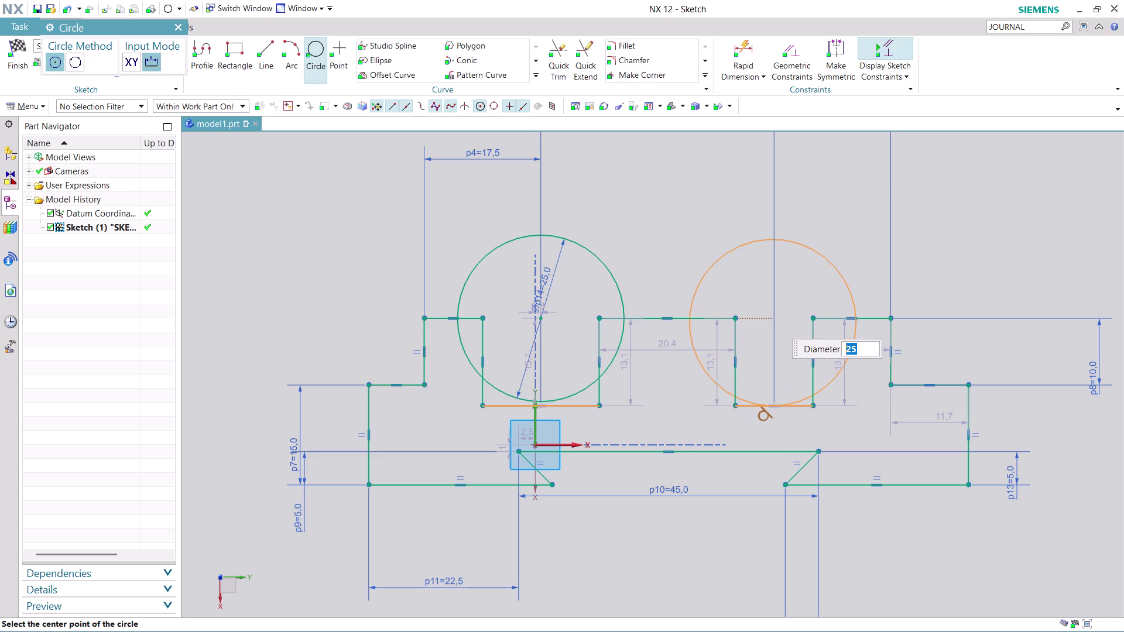
Draw a 15 mm diameter circle (7.5*2) centred on the 25 mm circle.
key(Escape)
key(Escape)
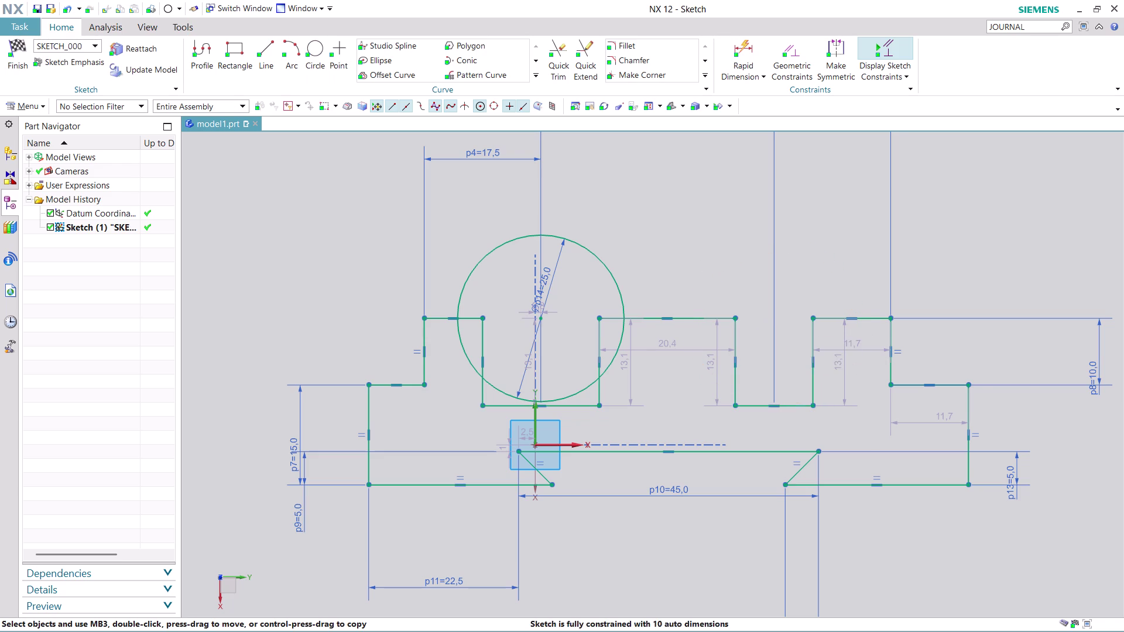
scroll(down, 3)
scroll(up, 3)
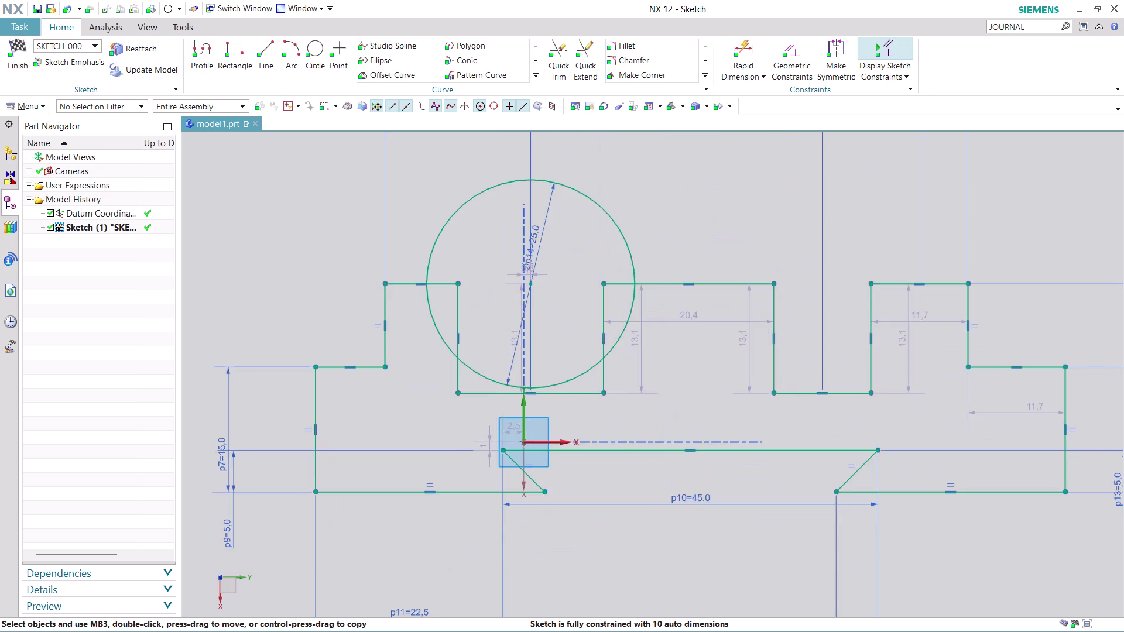
scroll(down, 3)
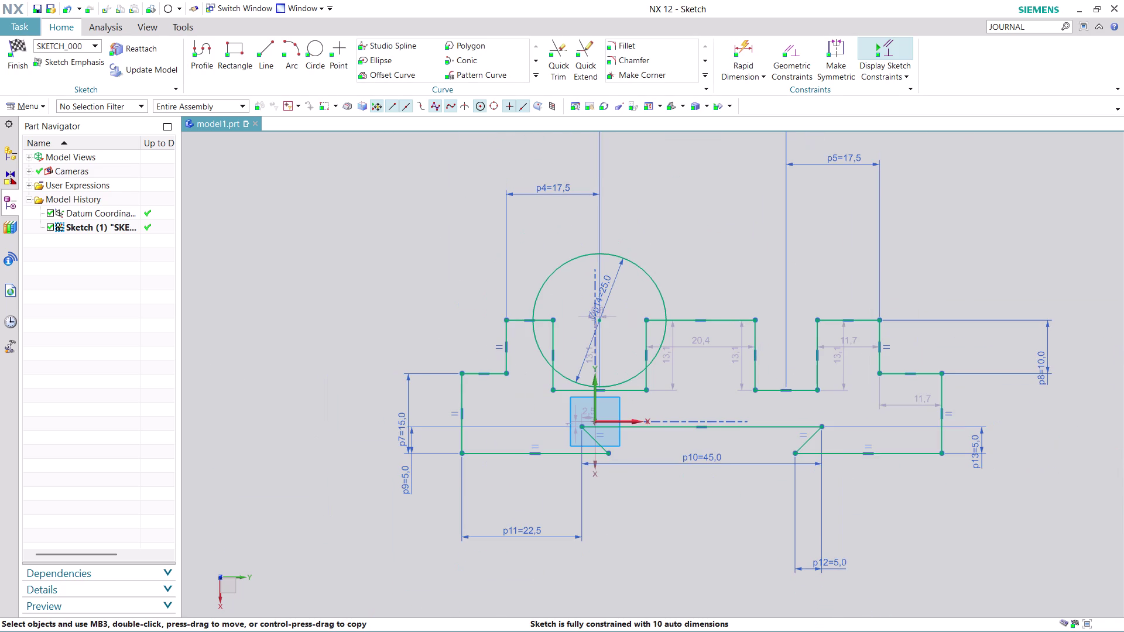
scroll(up, 3)
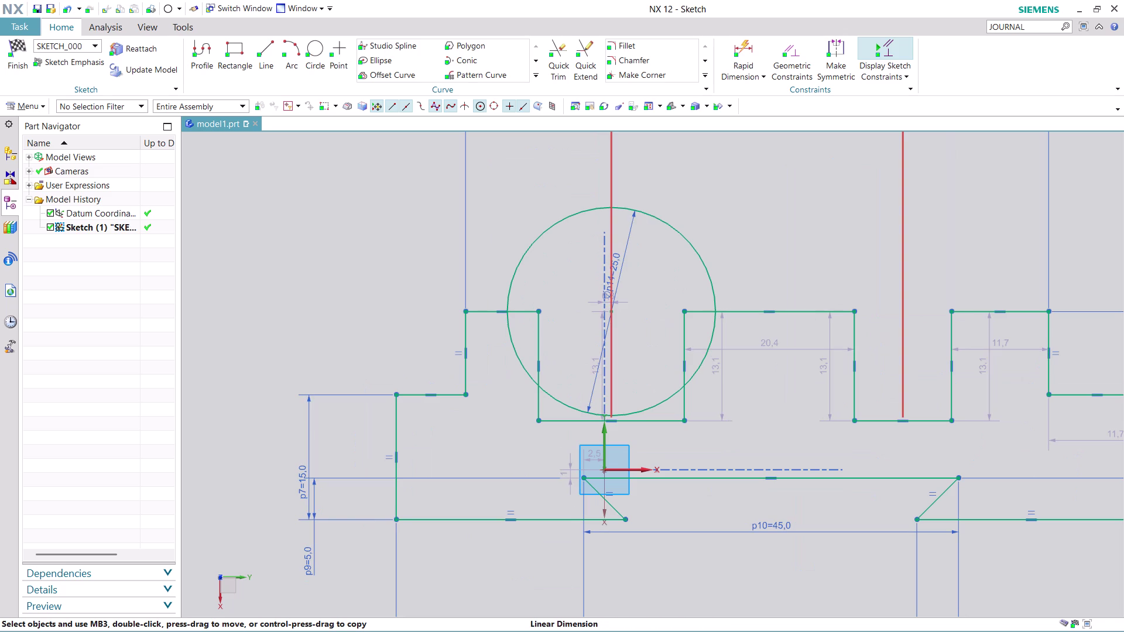
click(318, 46)
click(609, 310)
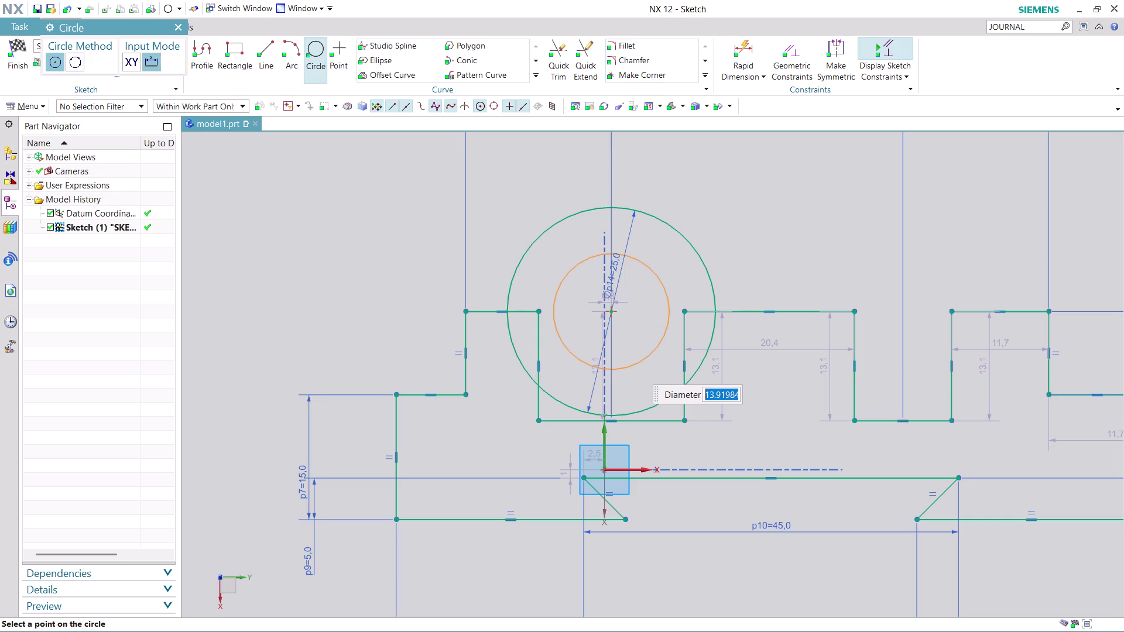
text(7.5*)
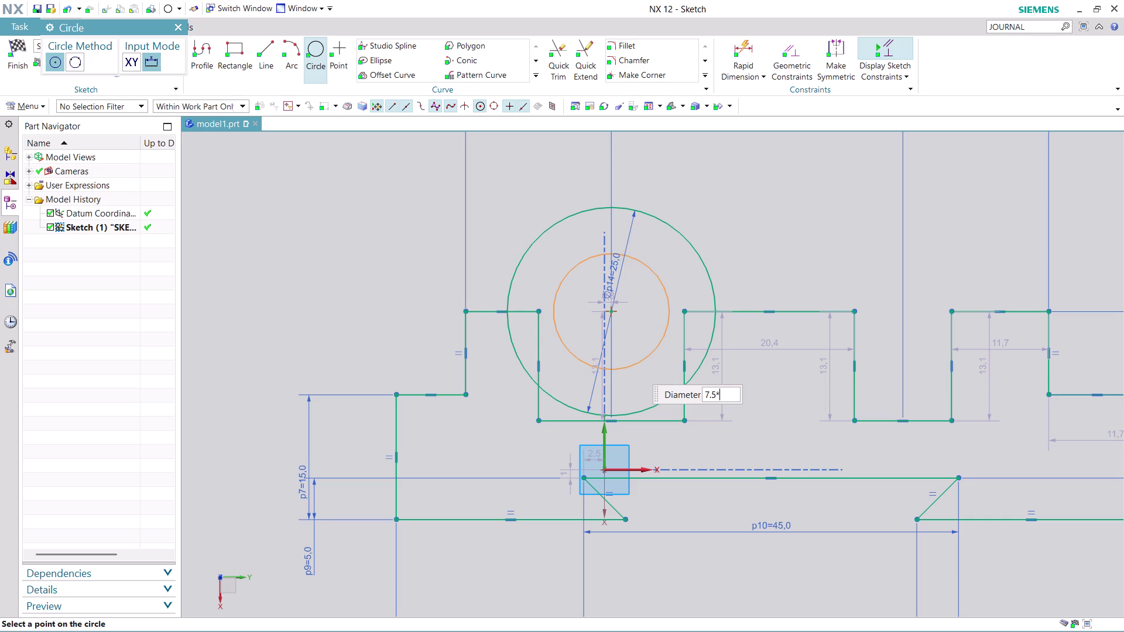
text(2)
key(Return)
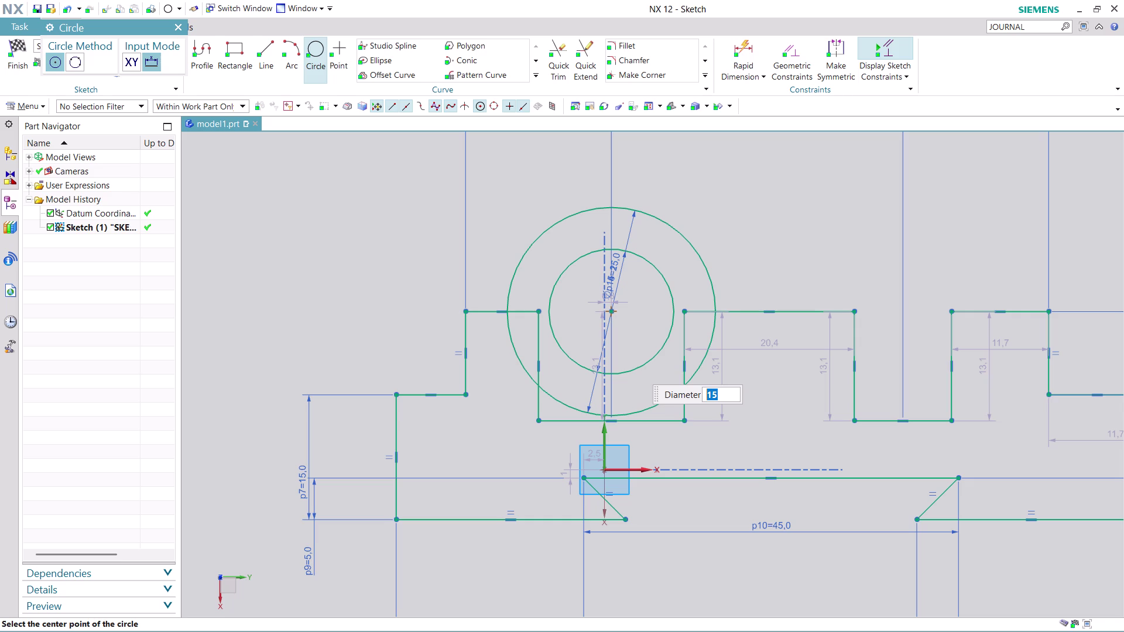
Exit the Circle command, leaving the concentric inner circle in place.
scroll(down, 3)
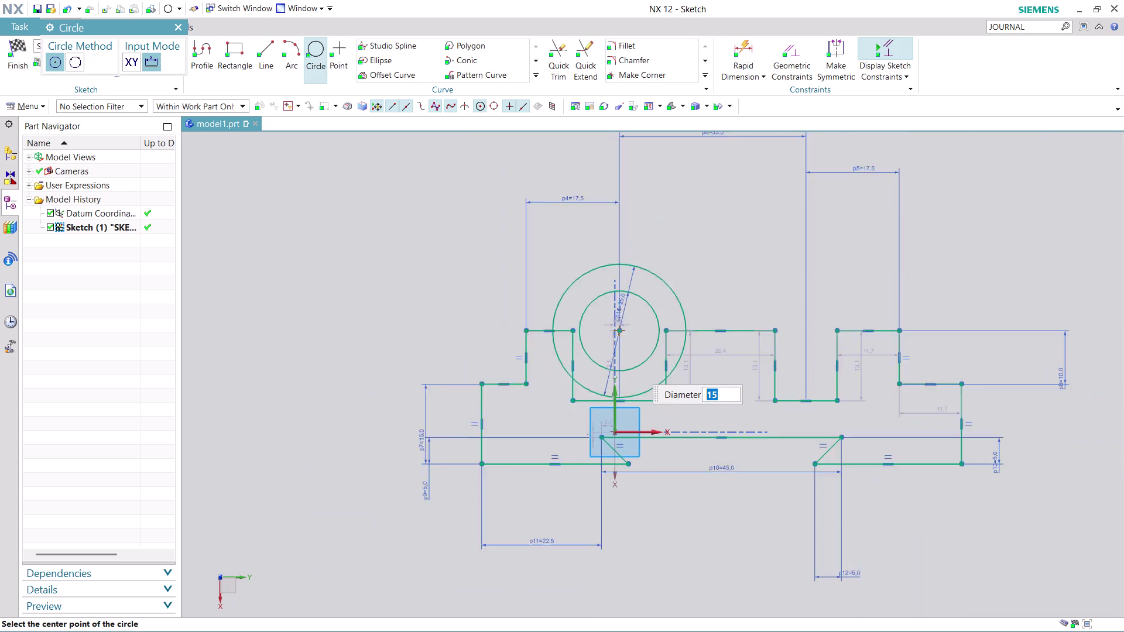
scroll(down, 3)
scroll(up, 3)
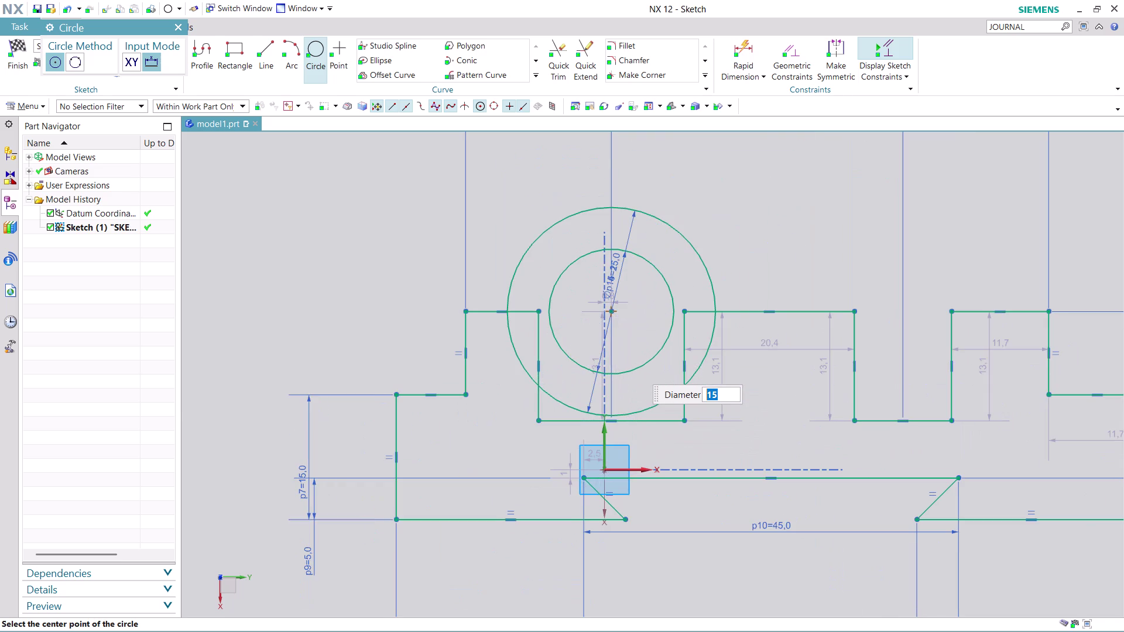
scroll(up, 3)
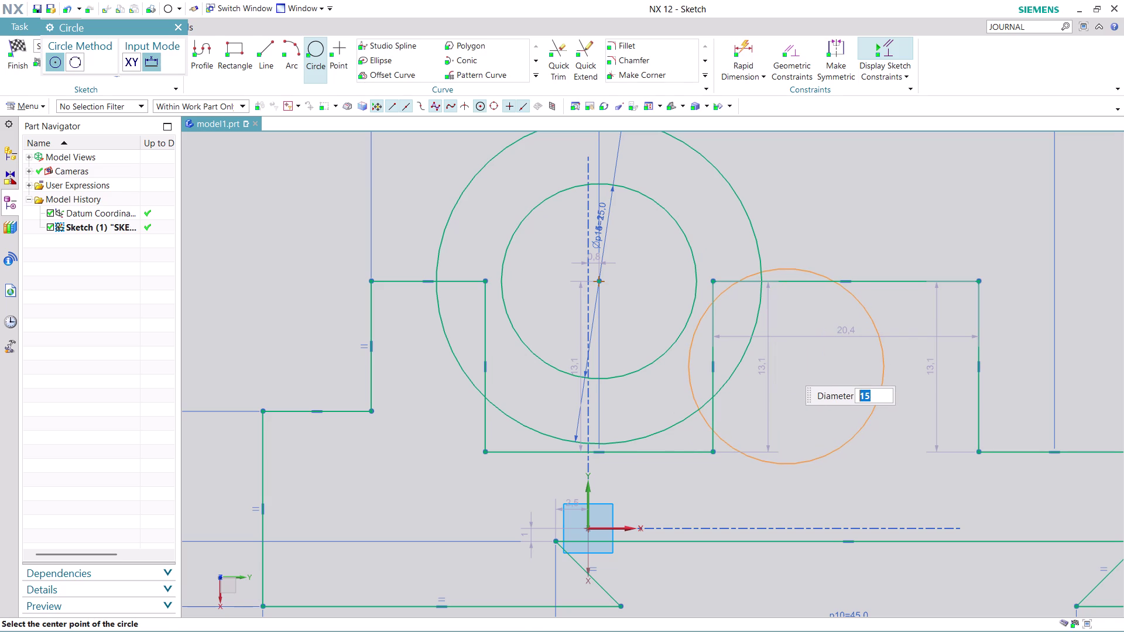
key(Escape)
key(Escape)
scroll(down, 3)
scroll(up, 3)
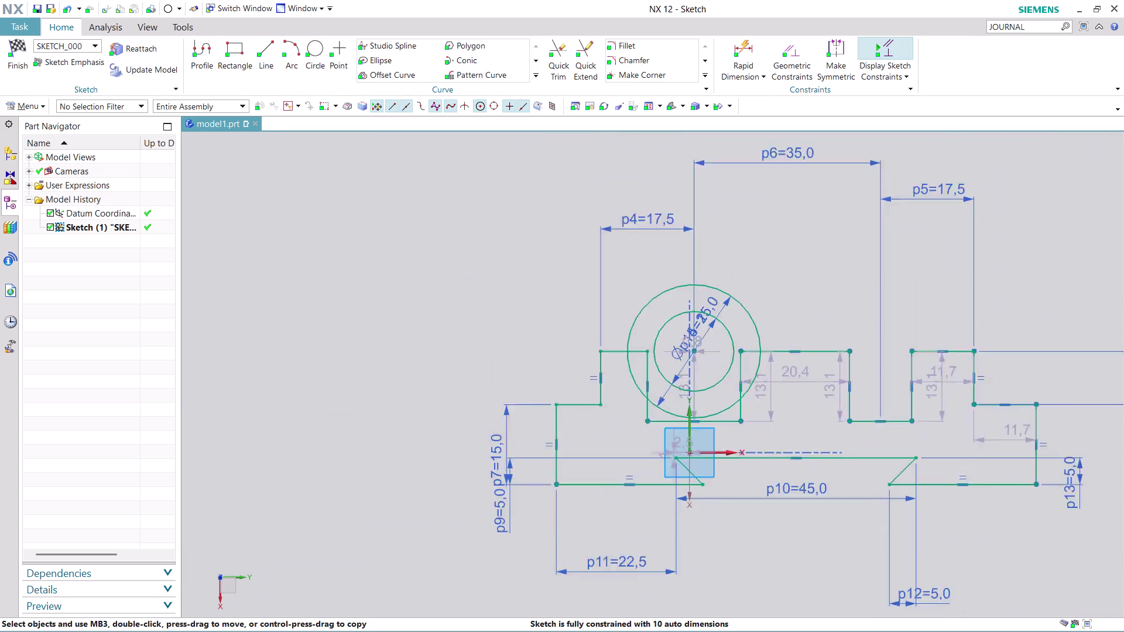
scroll(up, 3)
scroll(up, 3)
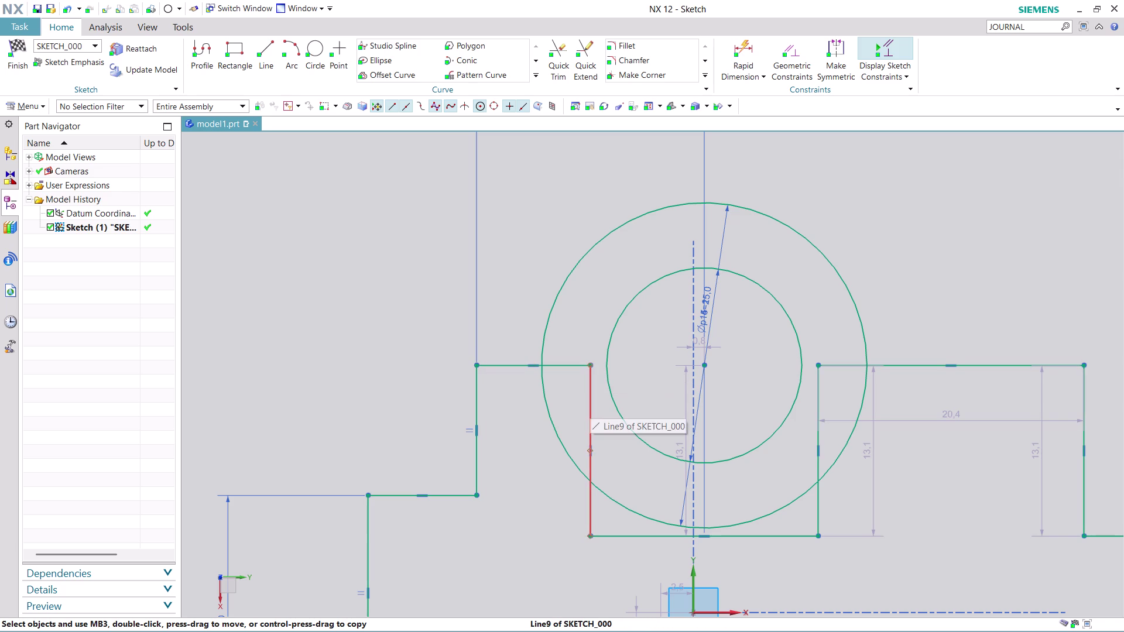
drag(590, 403, 615, 410)
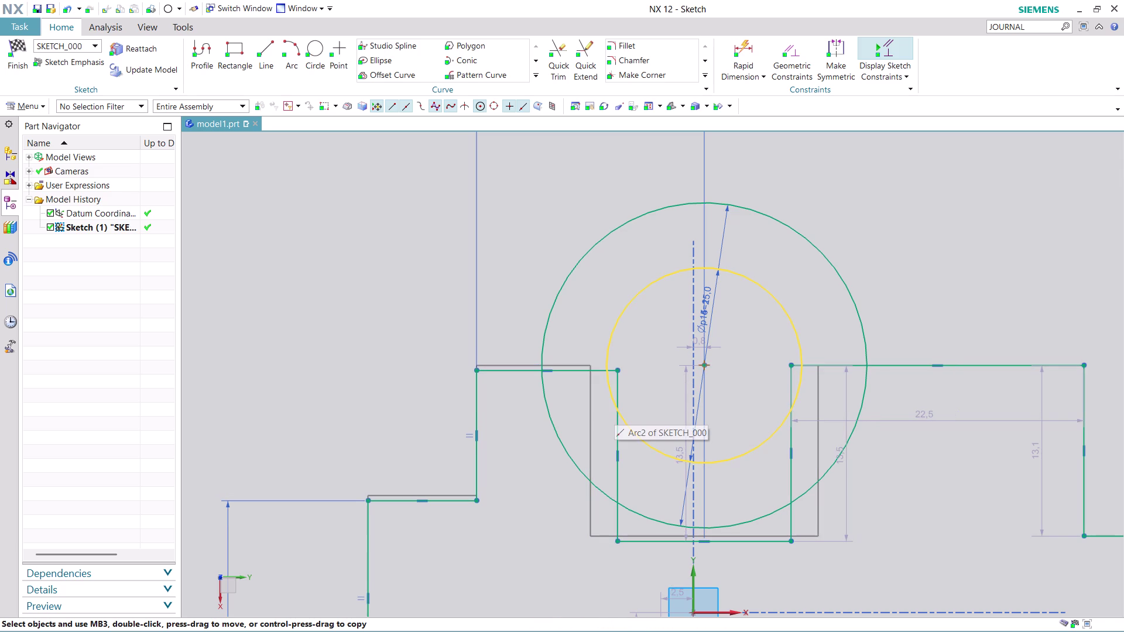
drag(615, 410, 621, 403)
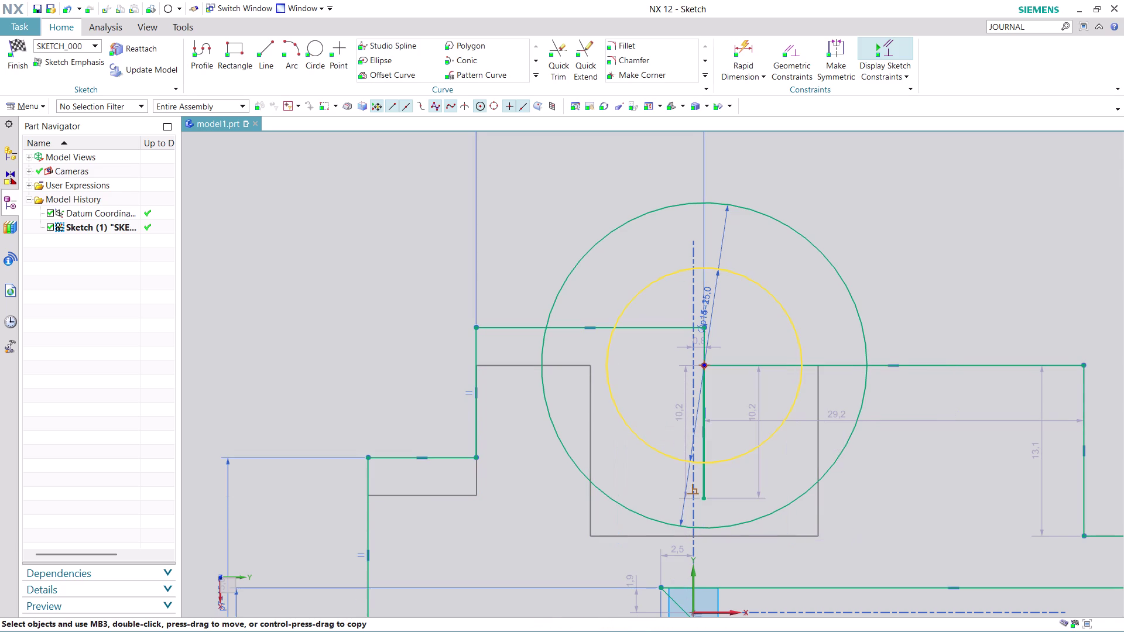
drag(622, 403, 627, 420)
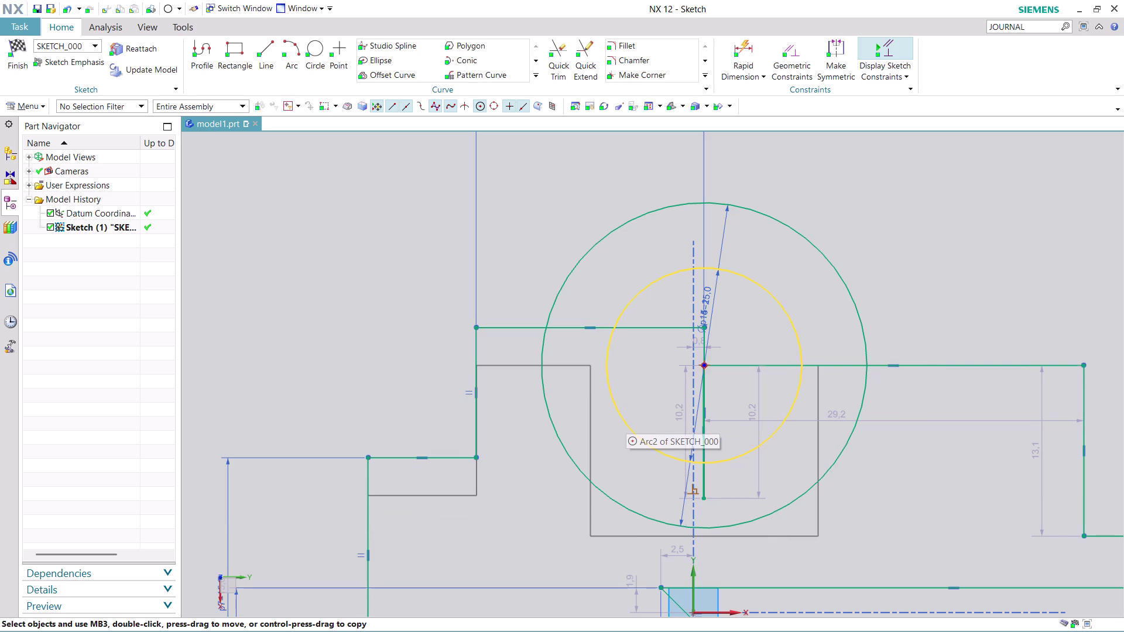
drag(626, 420, 626, 430)
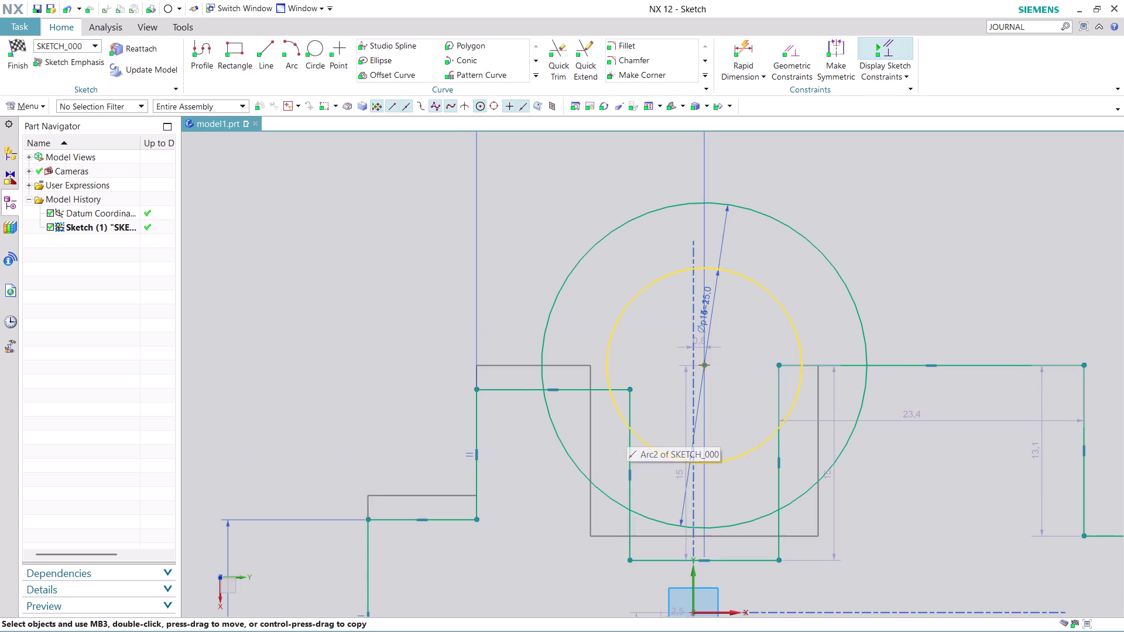
drag(626, 430, 627, 431)
scroll(down, 3)
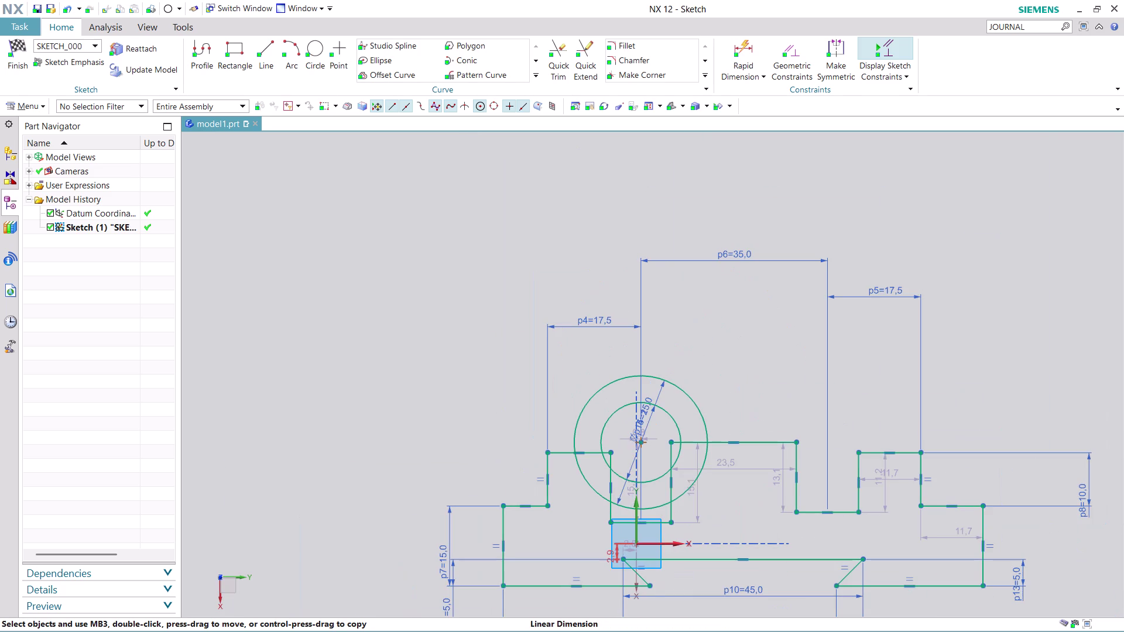
key(ctrl+z)
scroll(down, 3)
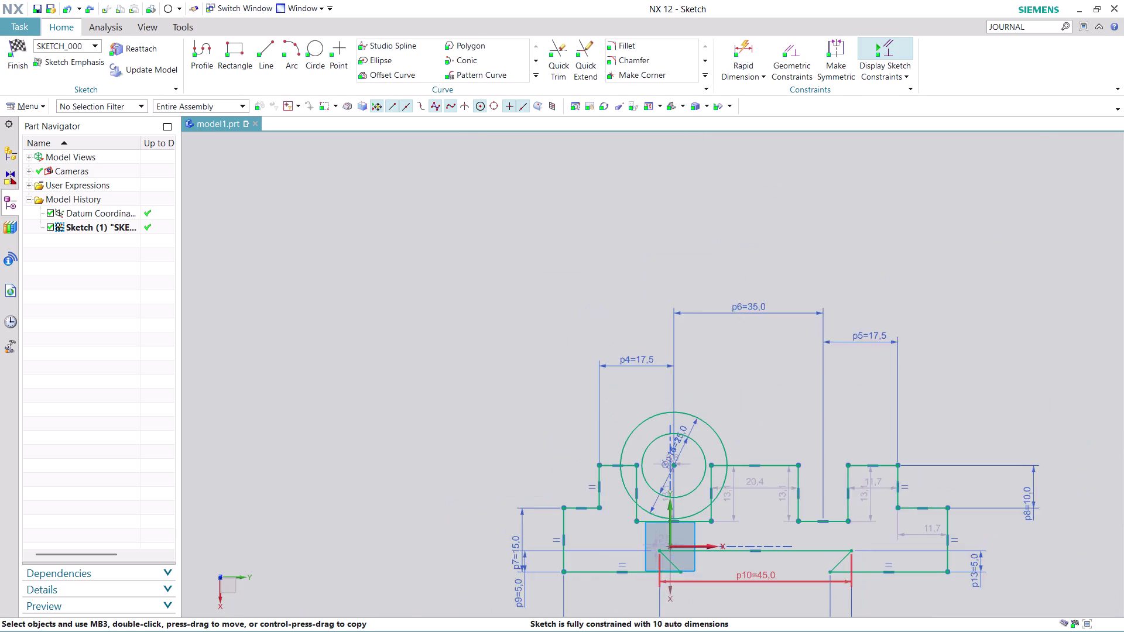
scroll(up, 3)
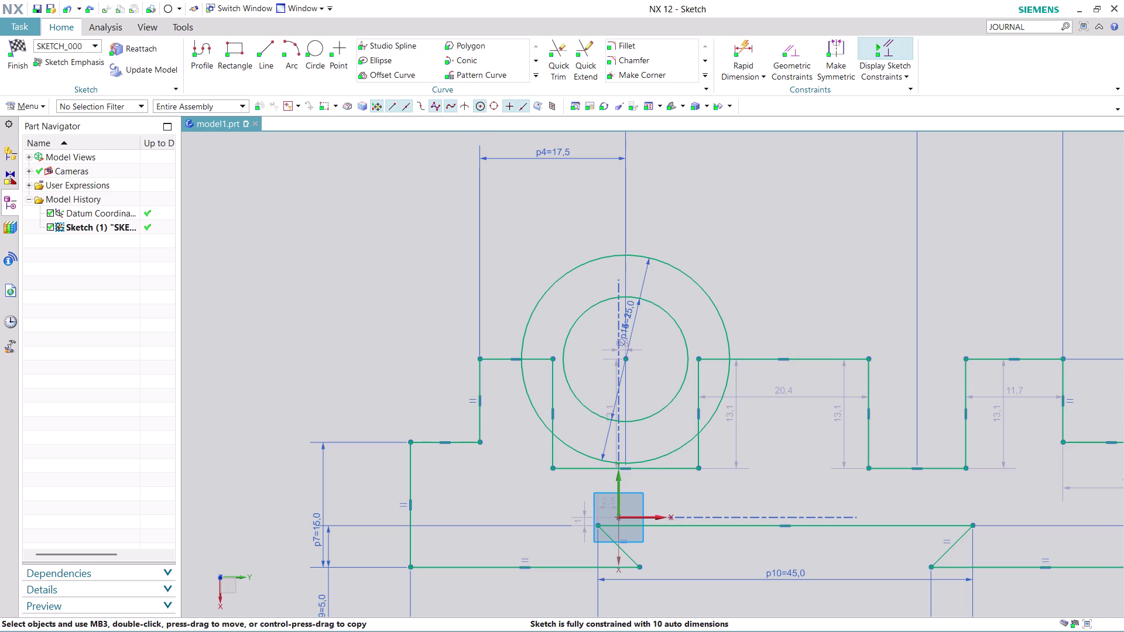
scroll(up, 3)
scroll(down, 3)
scroll(up, 3)
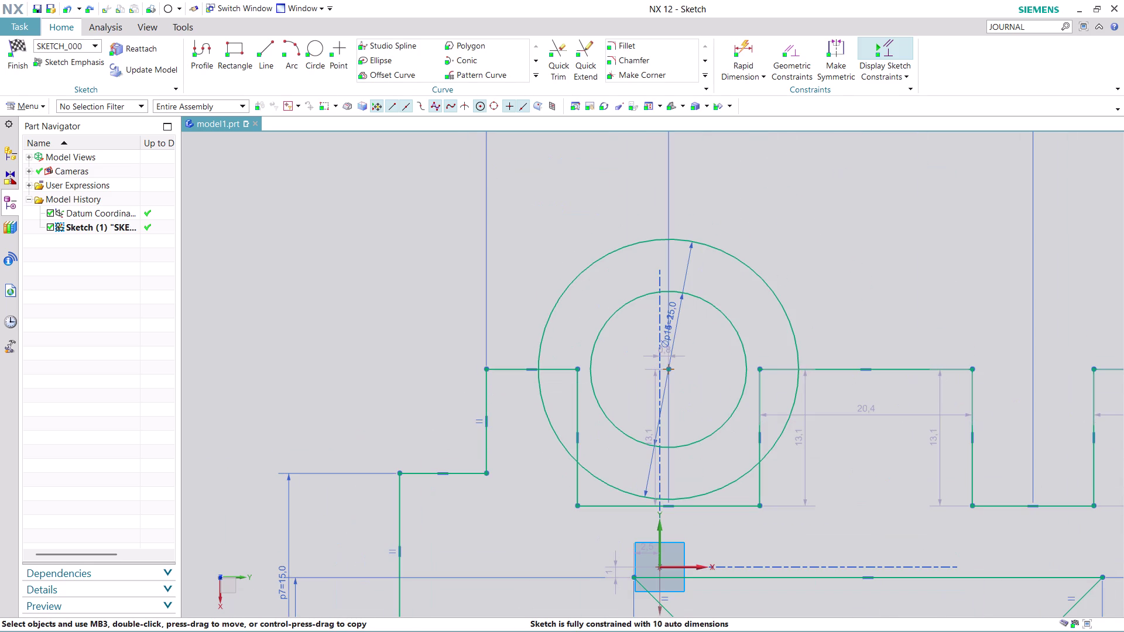
click(567, 44)
click(597, 257)
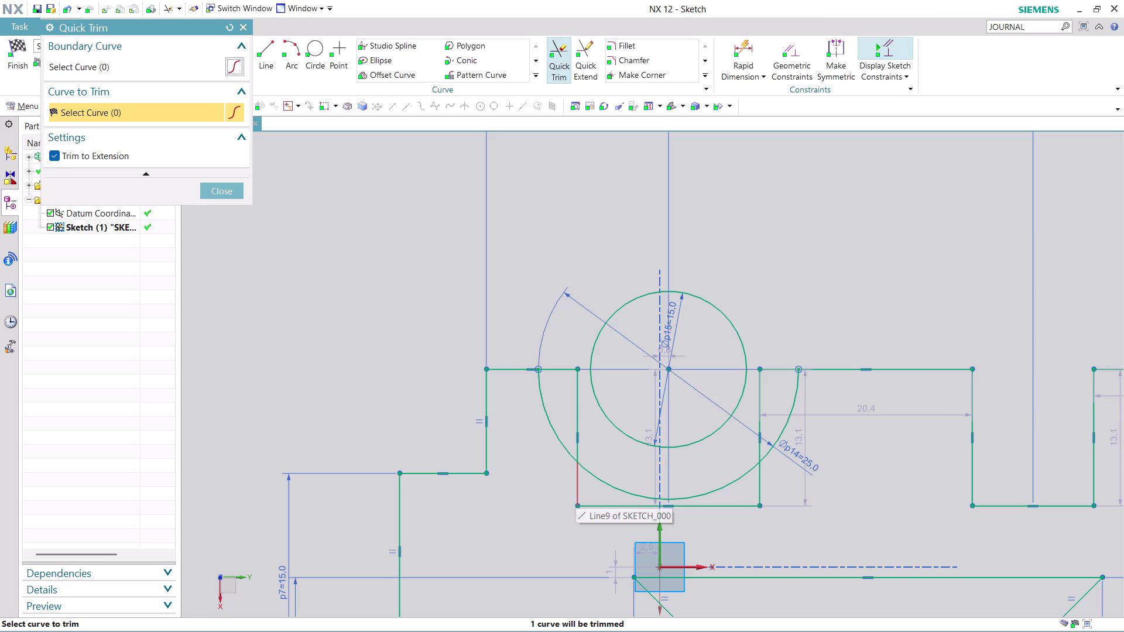
Quick Trim away the notch's left side, bottom and right side lines inside the 25 mm circle.
click(576, 423)
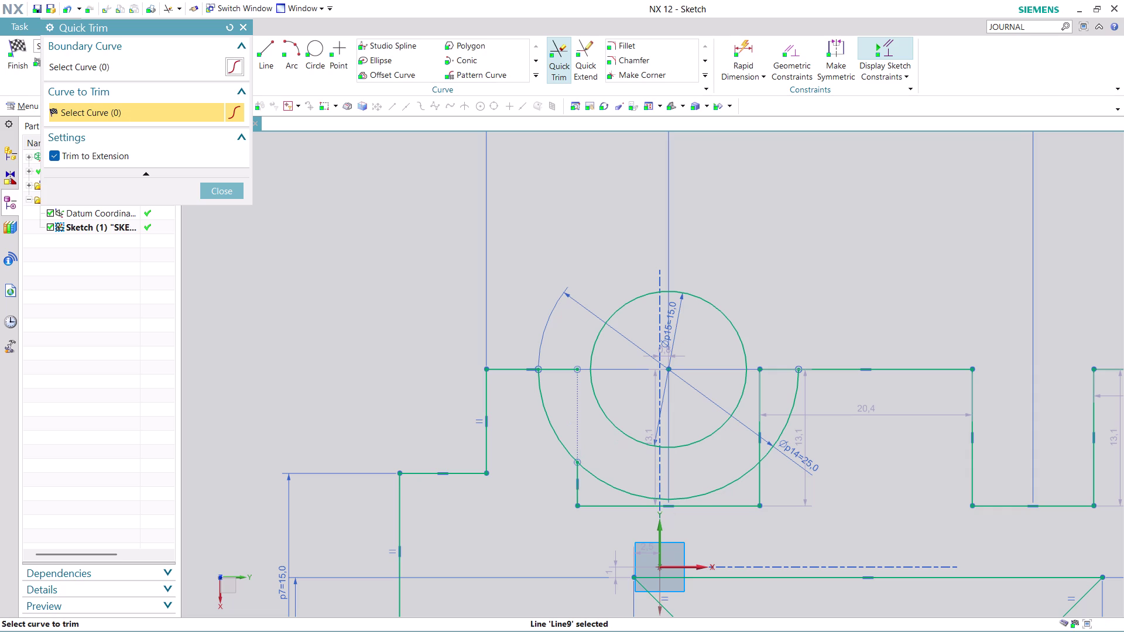
click(574, 496)
click(597, 509)
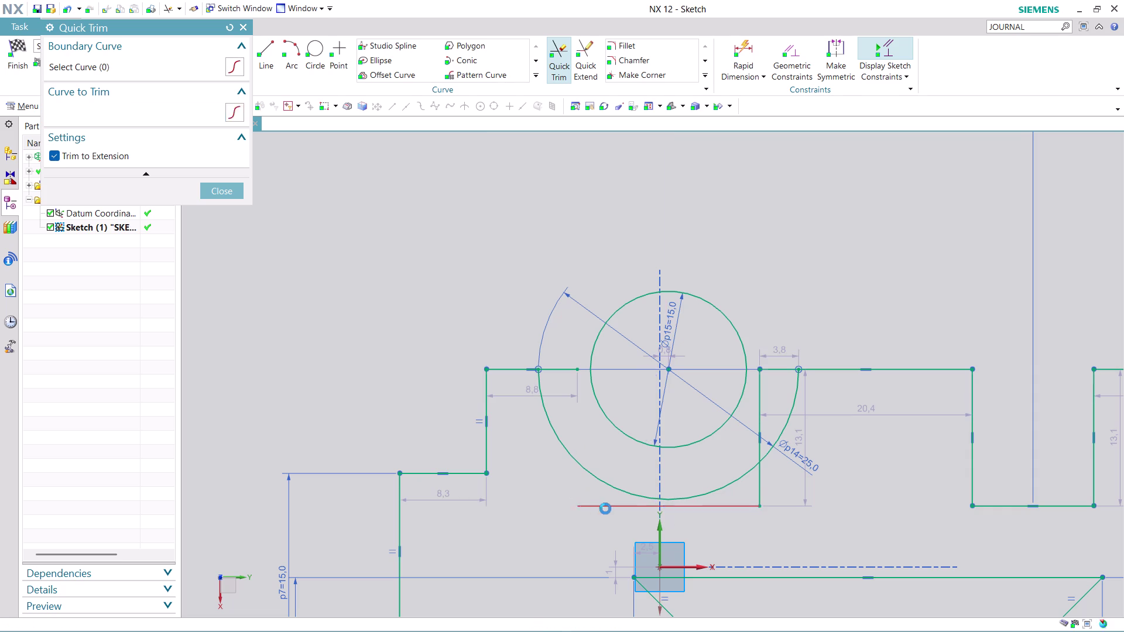
click(756, 501)
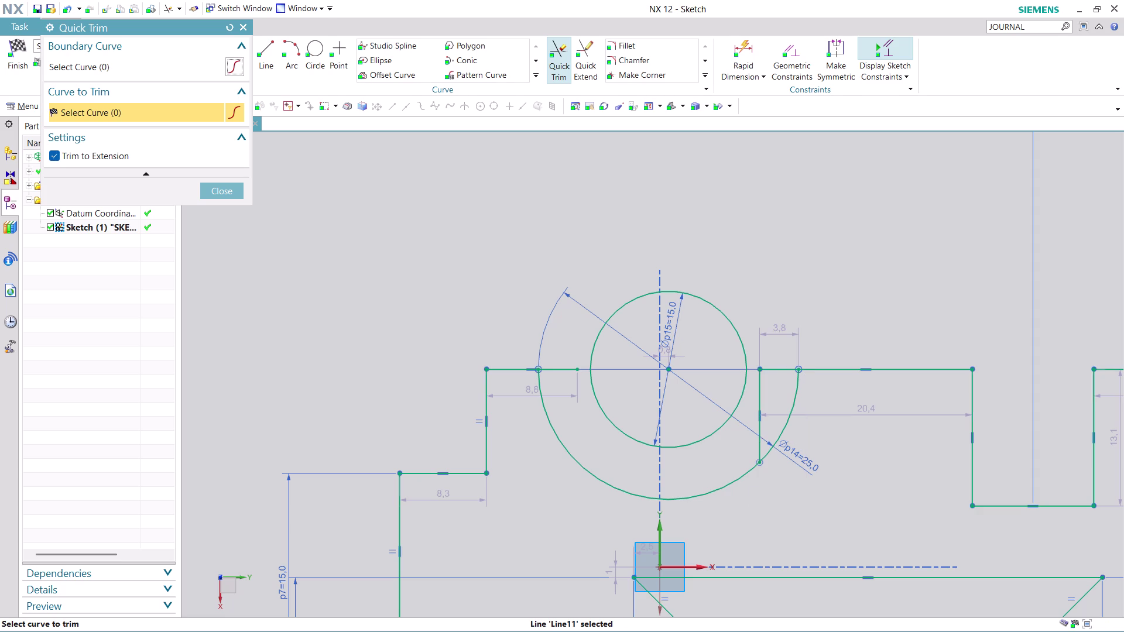
click(760, 426)
scroll(down, 3)
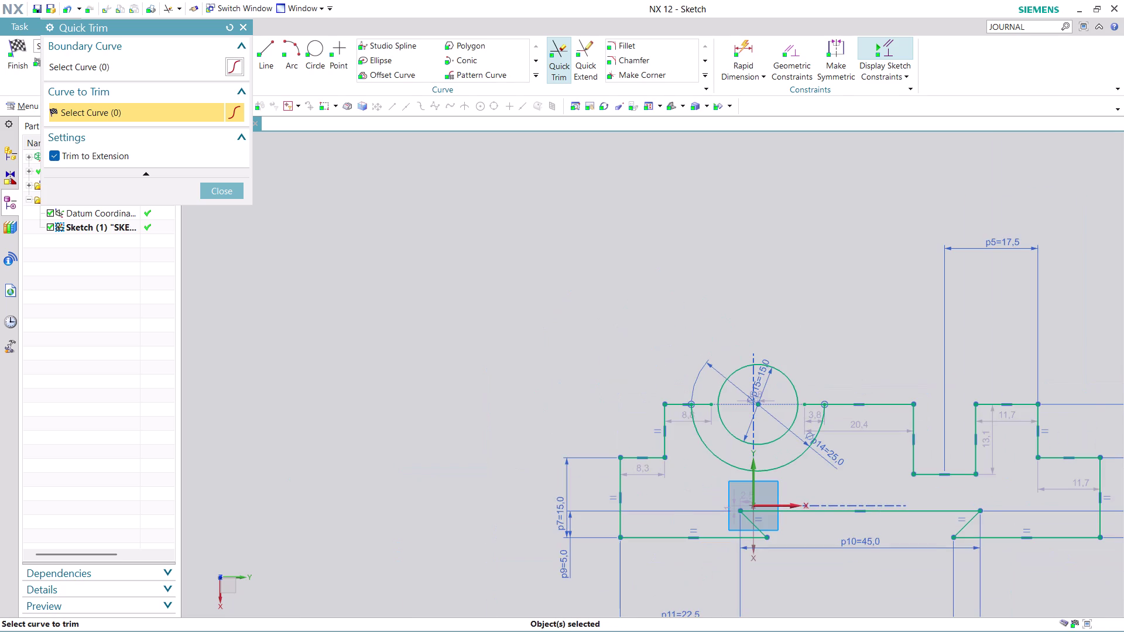
scroll(up, 3)
scroll(up, 3)
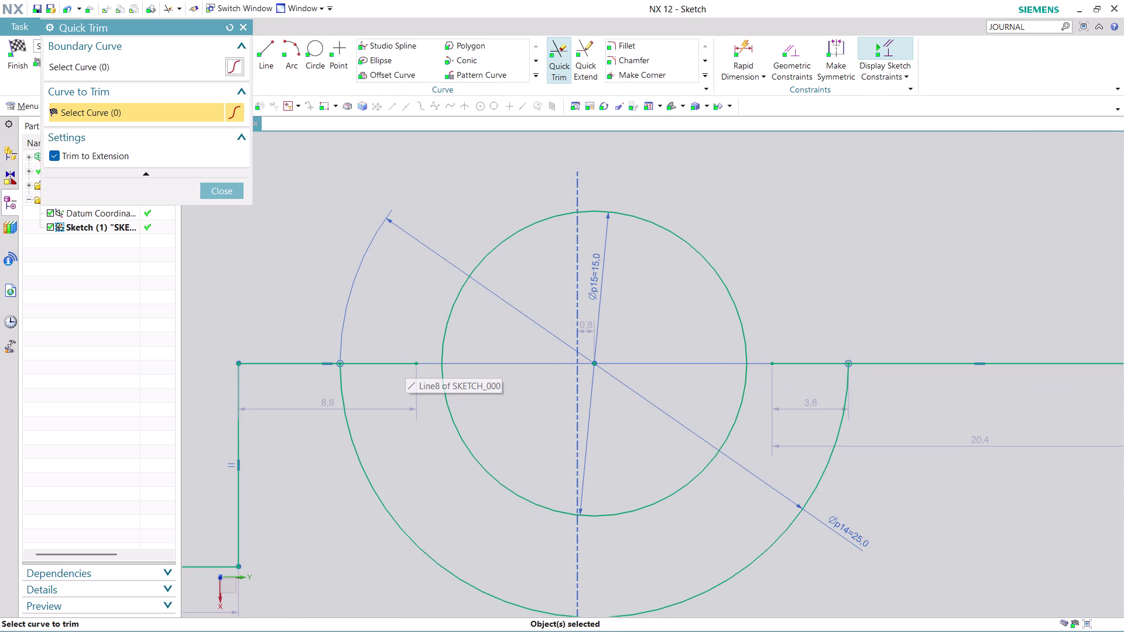
click(218, 195)
Extend the left and right top lines to the inner circle.
click(588, 49)
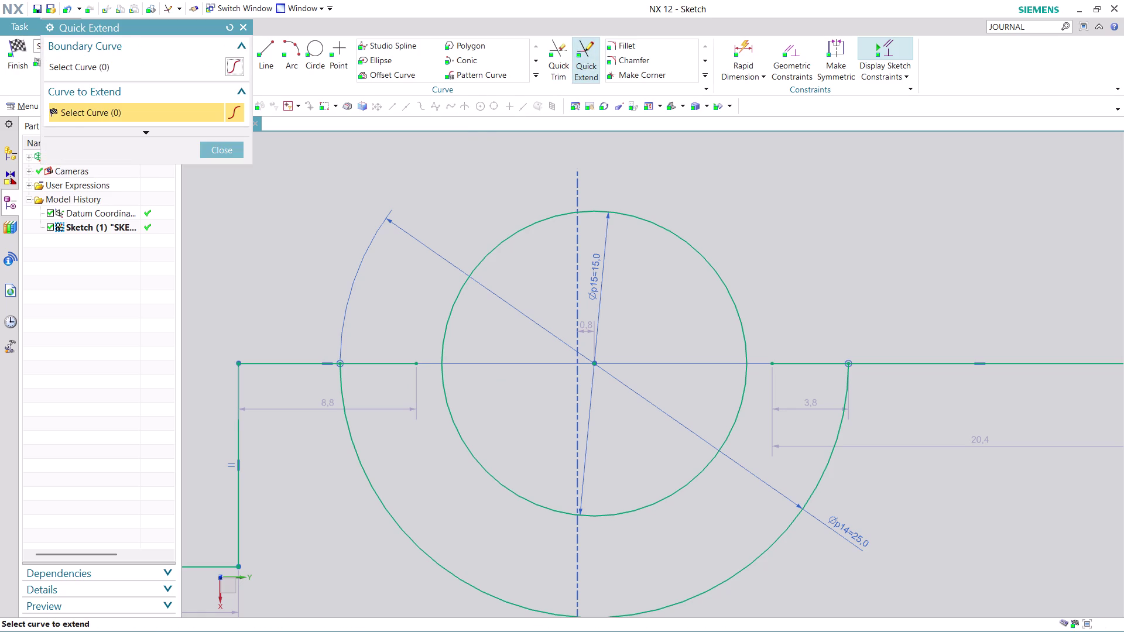
click(392, 367)
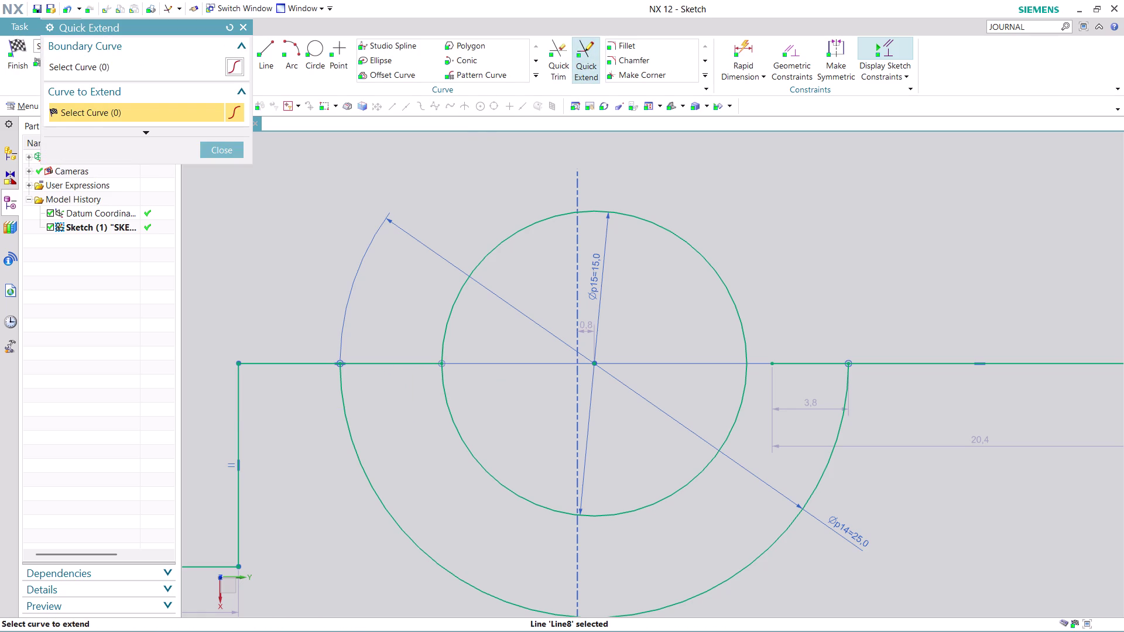
click(830, 365)
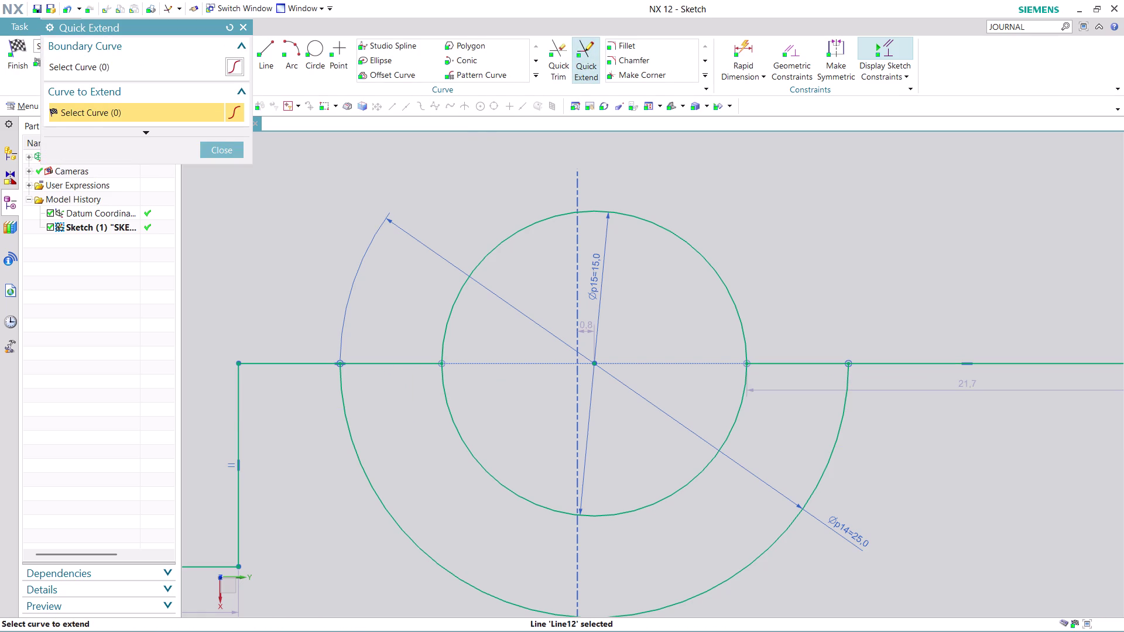
Trim off the upper half of the 15 mm inner circle, then exit trimming.
click(236, 156)
click(563, 61)
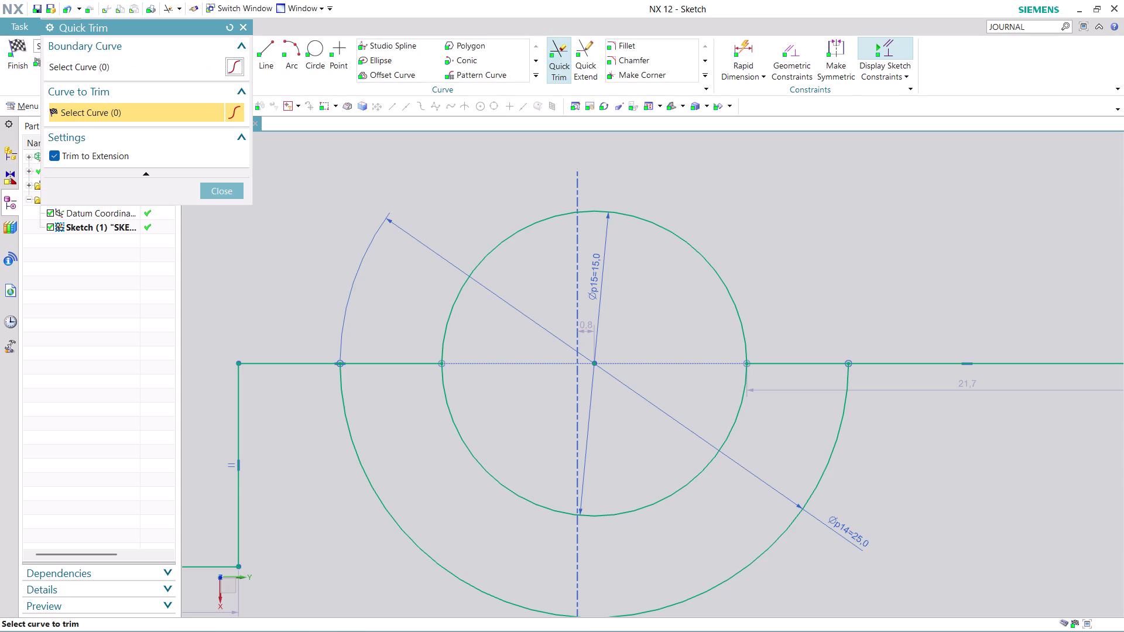
click(566, 214)
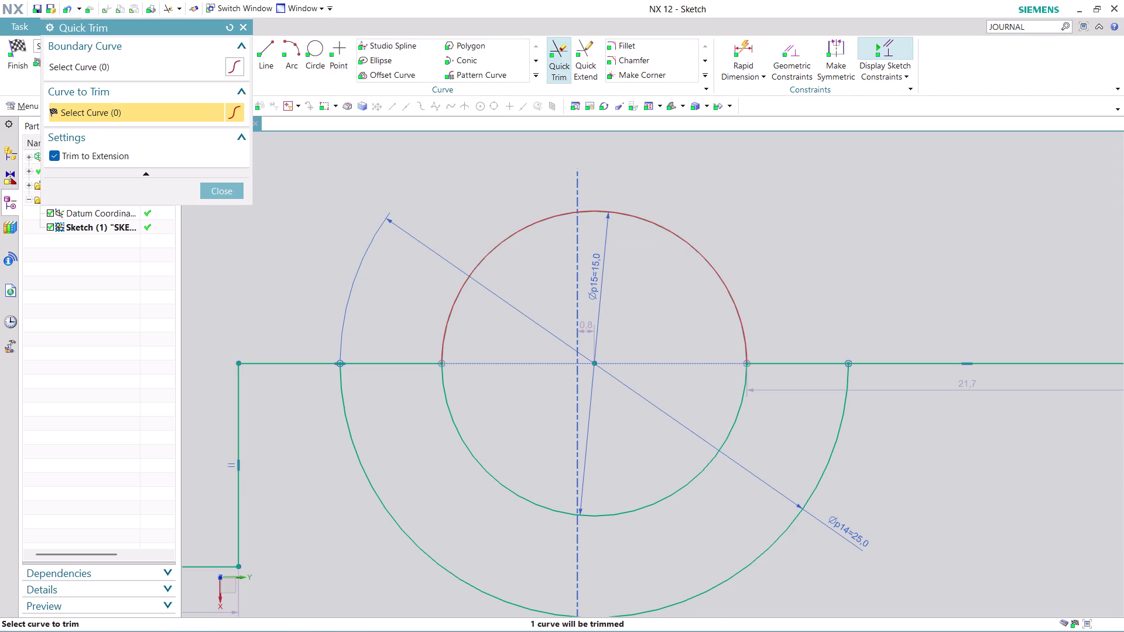
scroll(down, 3)
scroll(up, 3)
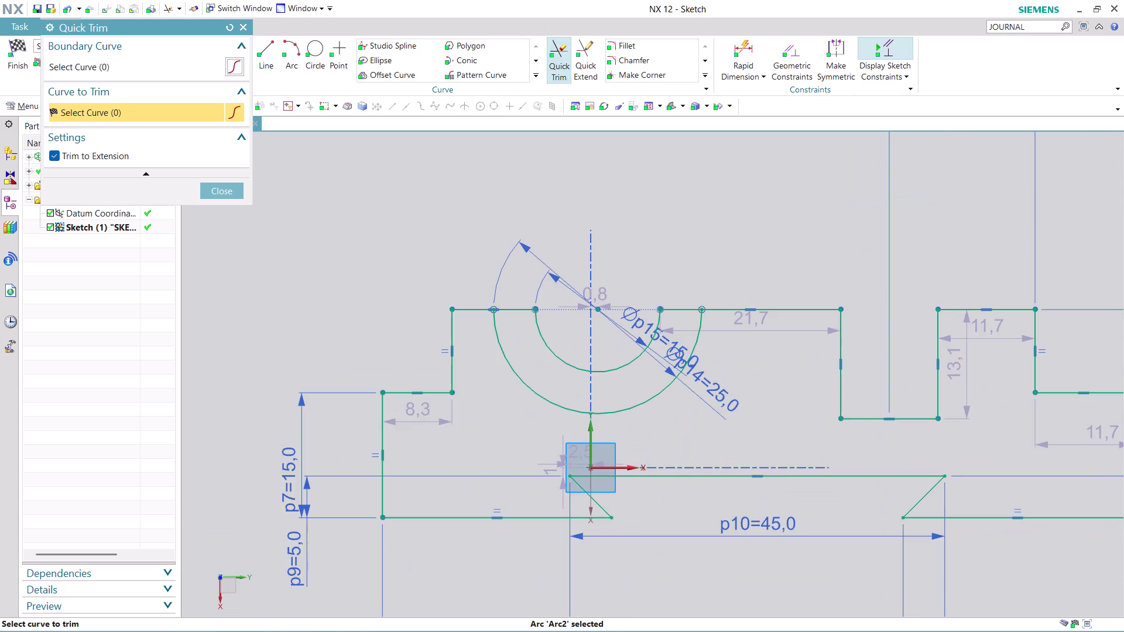
scroll(up, 3)
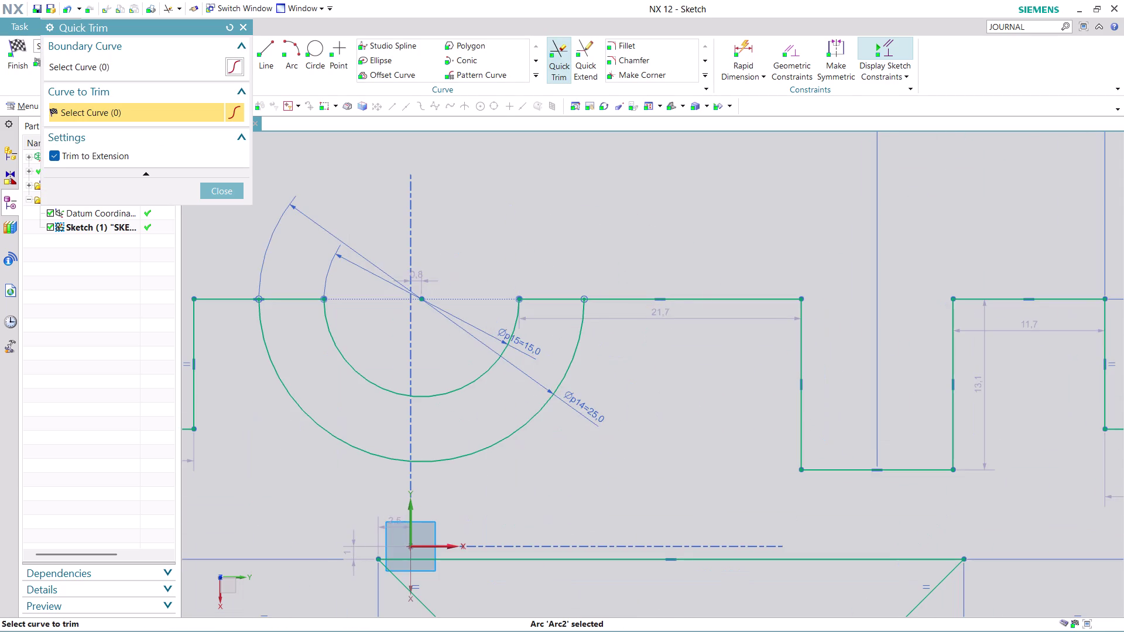
scroll(down, 3)
scroll(up, 3)
scroll(up, 3)
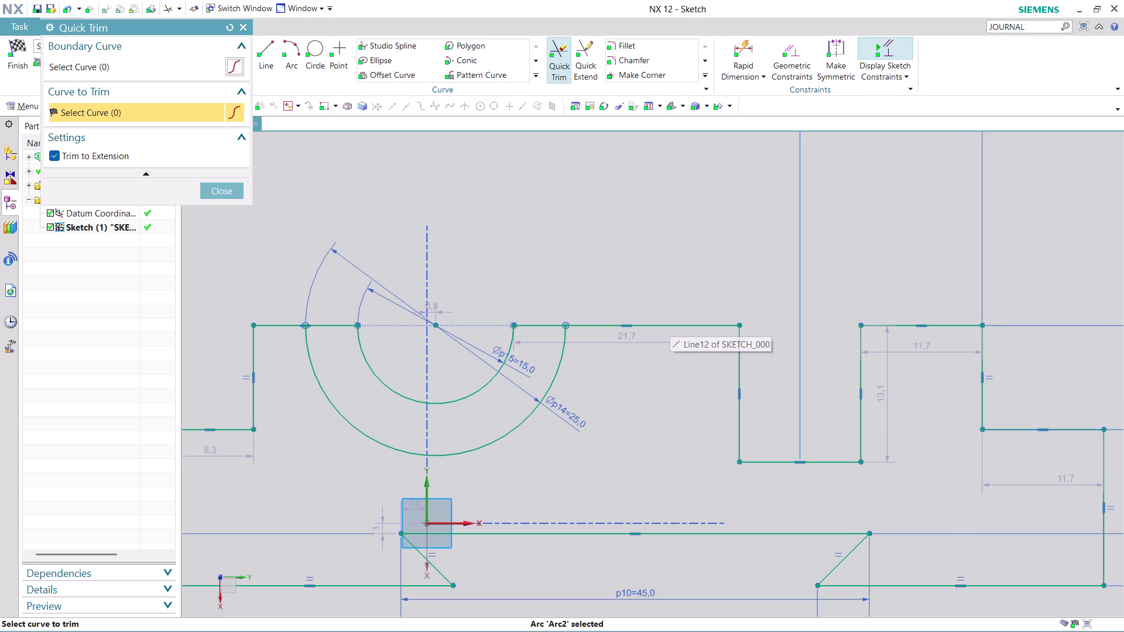
scroll(down, 3)
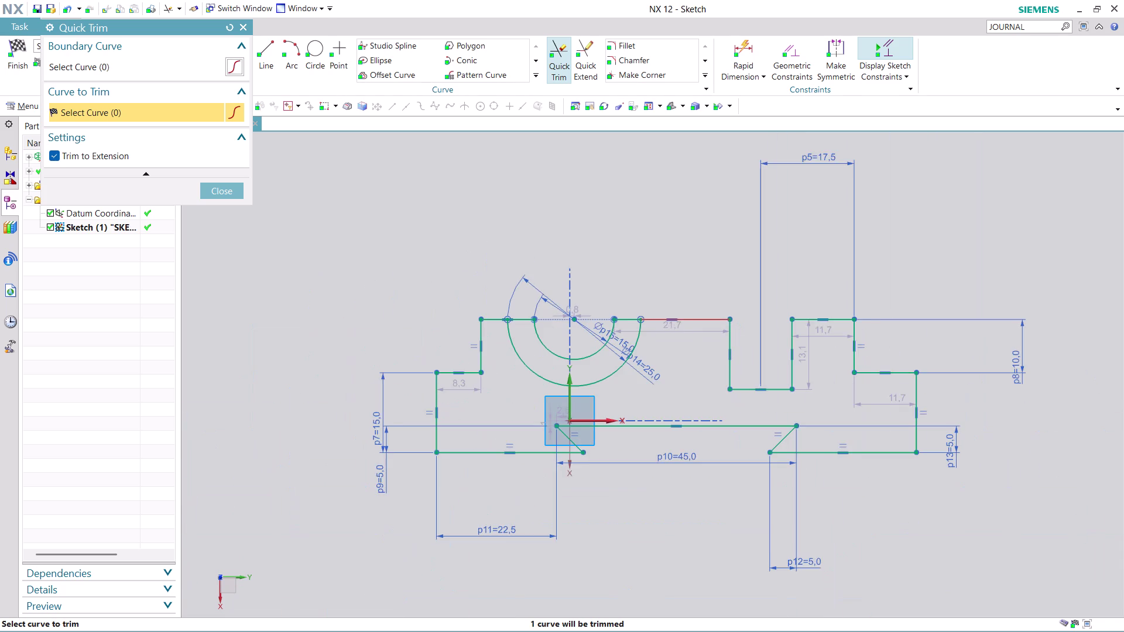
scroll(up, 3)
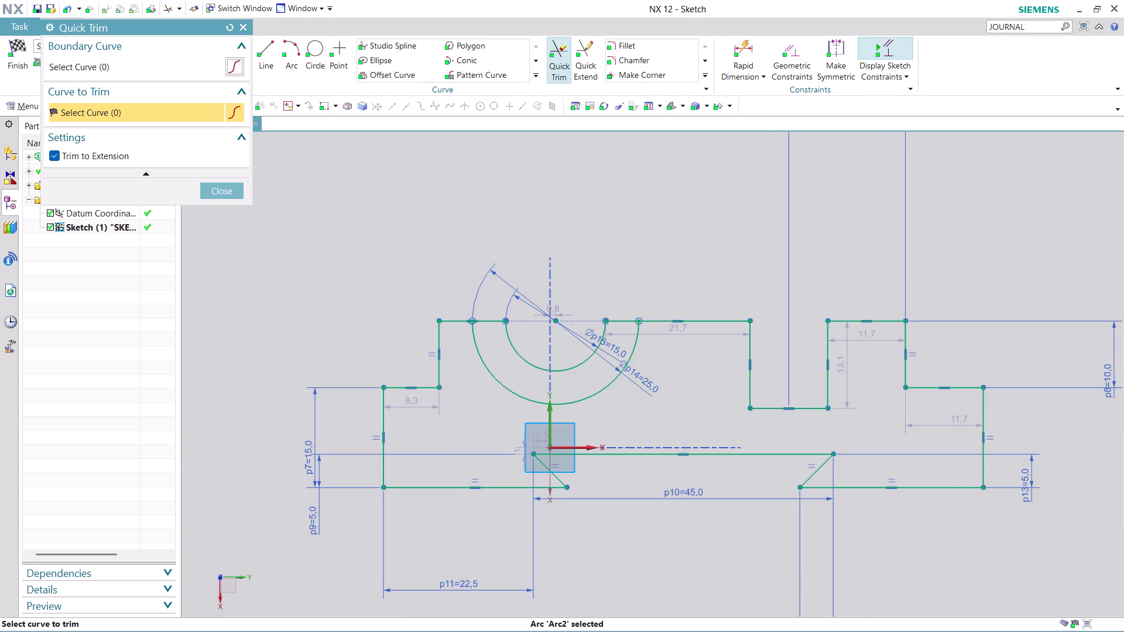
scroll(up, 3)
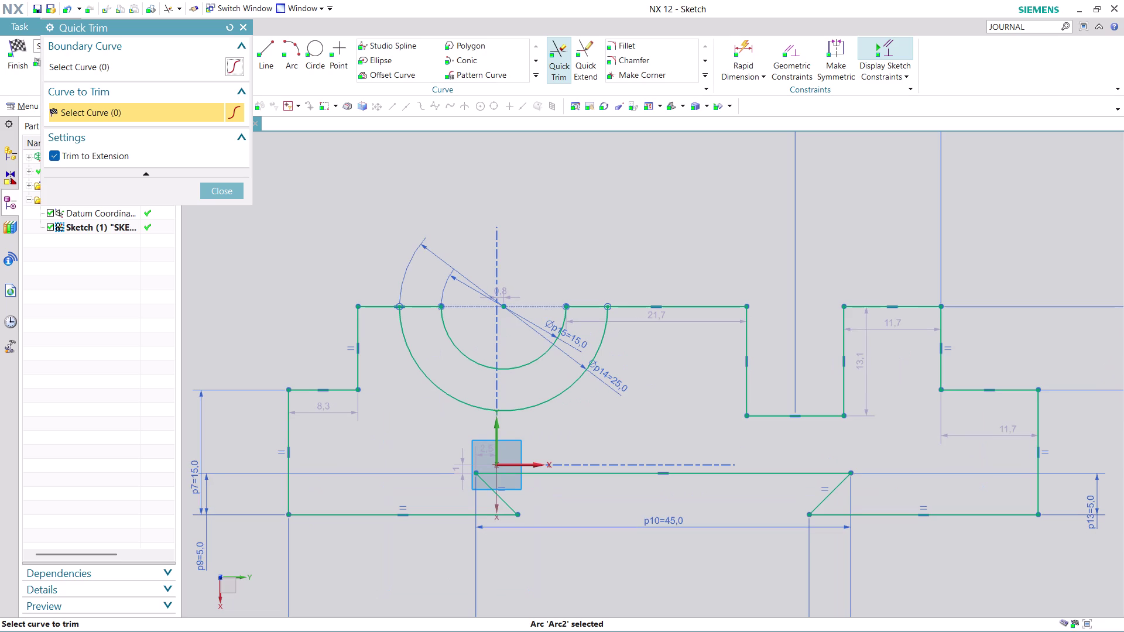
click(678, 475)
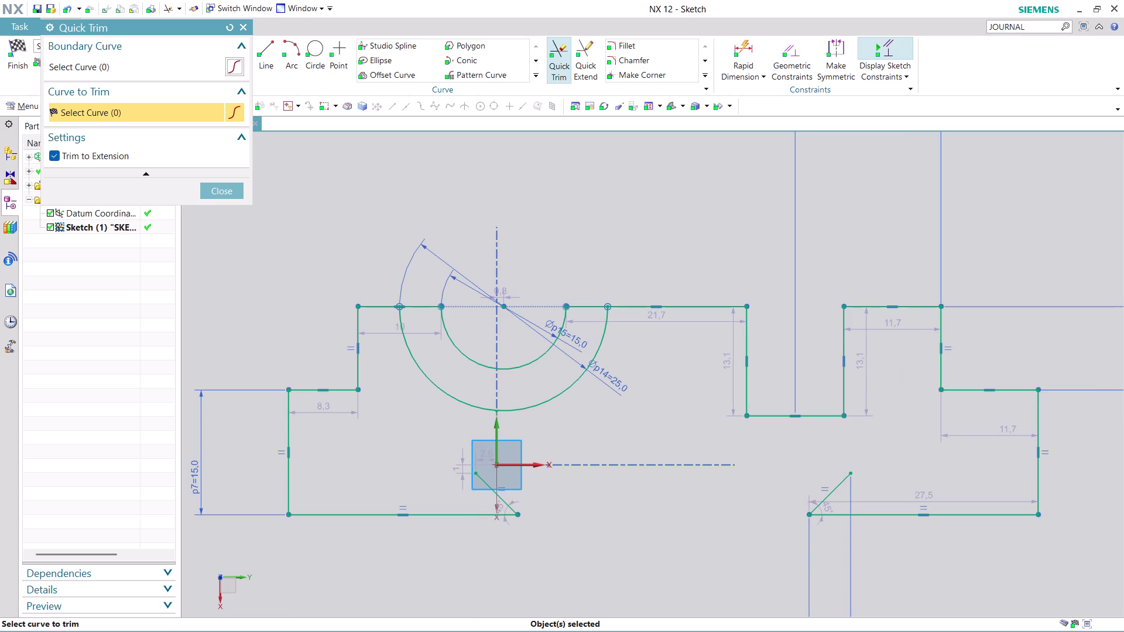
key(Escape)
Undo the accidental bottom-line trim and constrain that line's midpoint to the sketch origin.
key(ctrl+z)
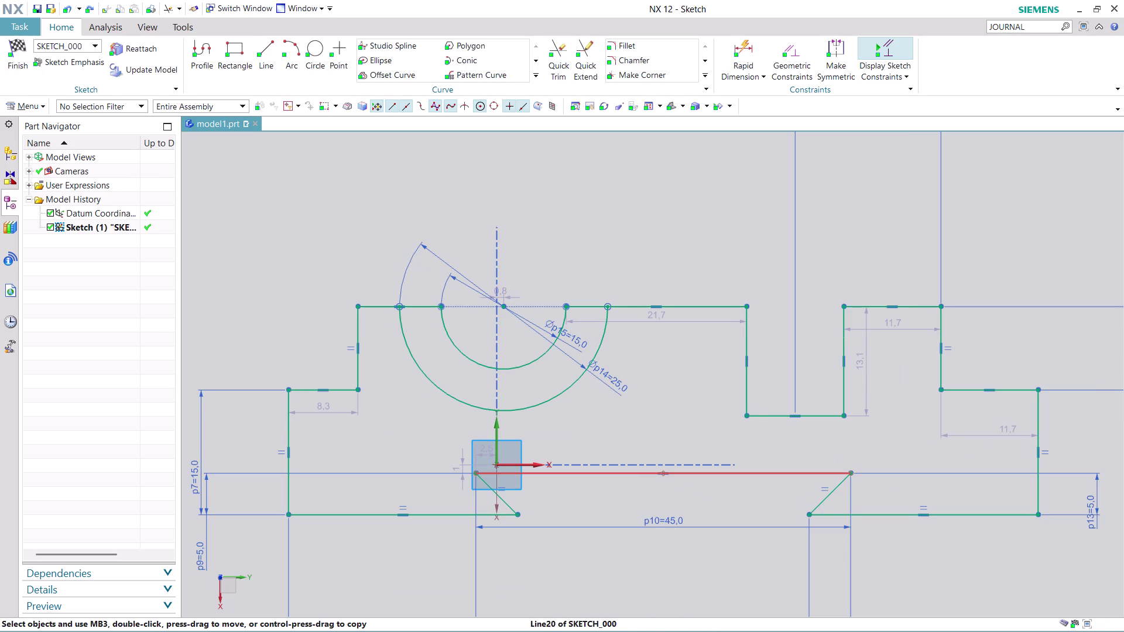
click(687, 472)
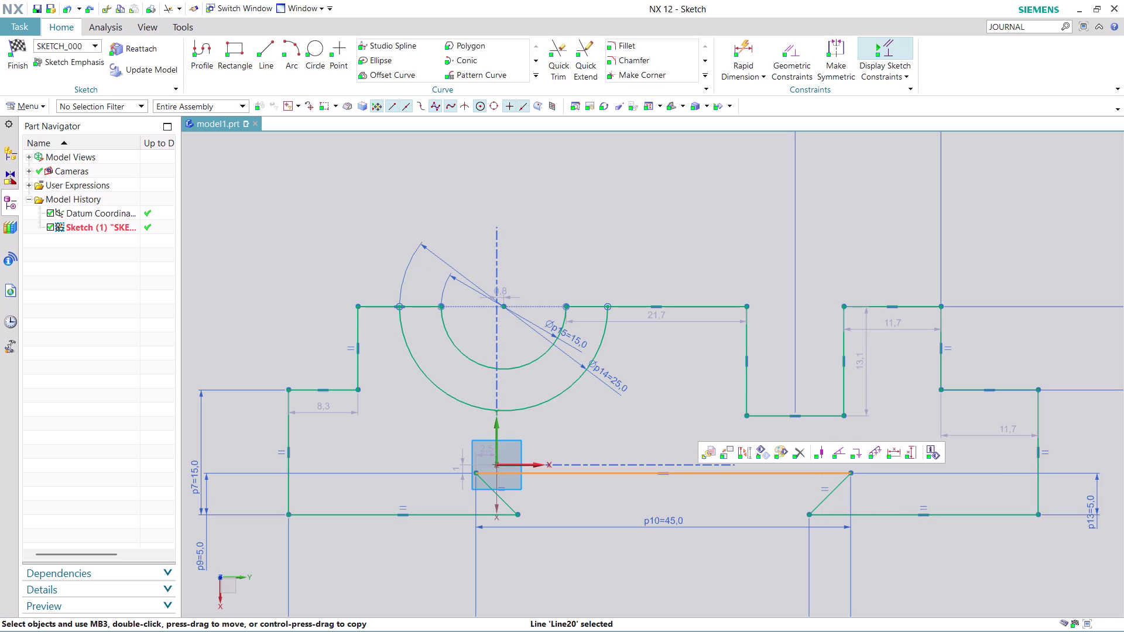
click(499, 463)
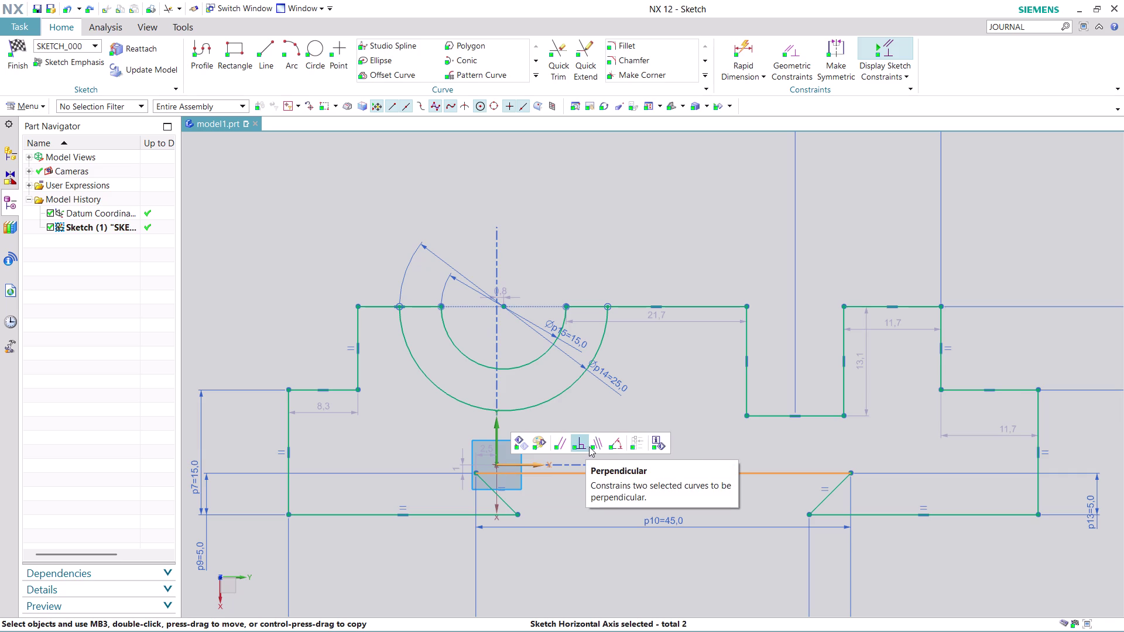
key(Escape)
scroll(up, 3)
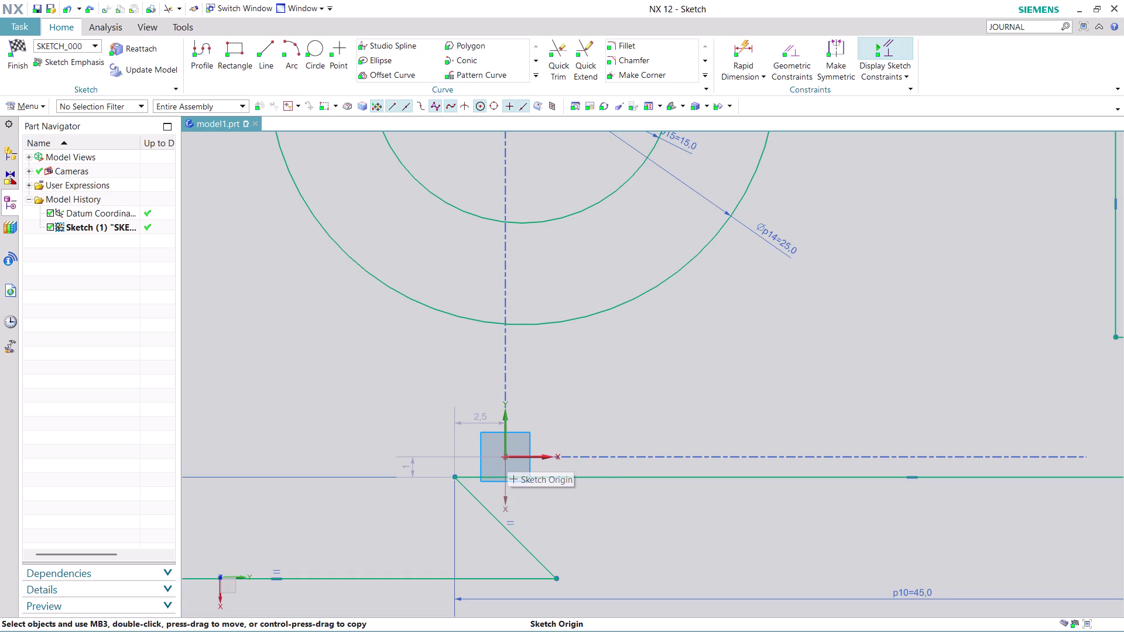
click(505, 457)
scroll(down, 3)
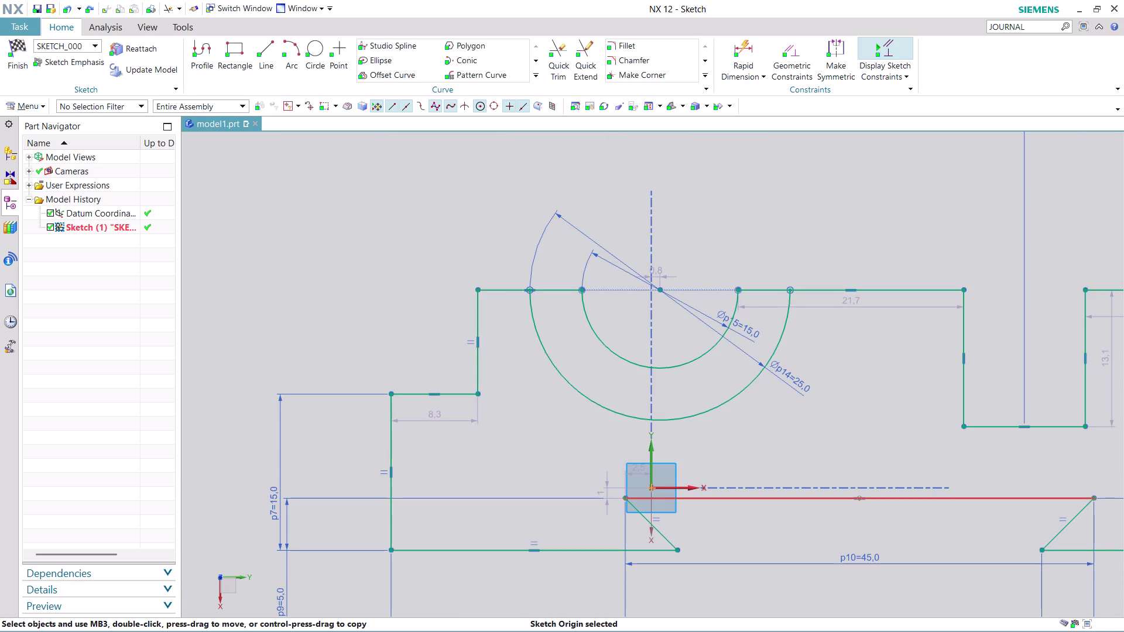
click(881, 499)
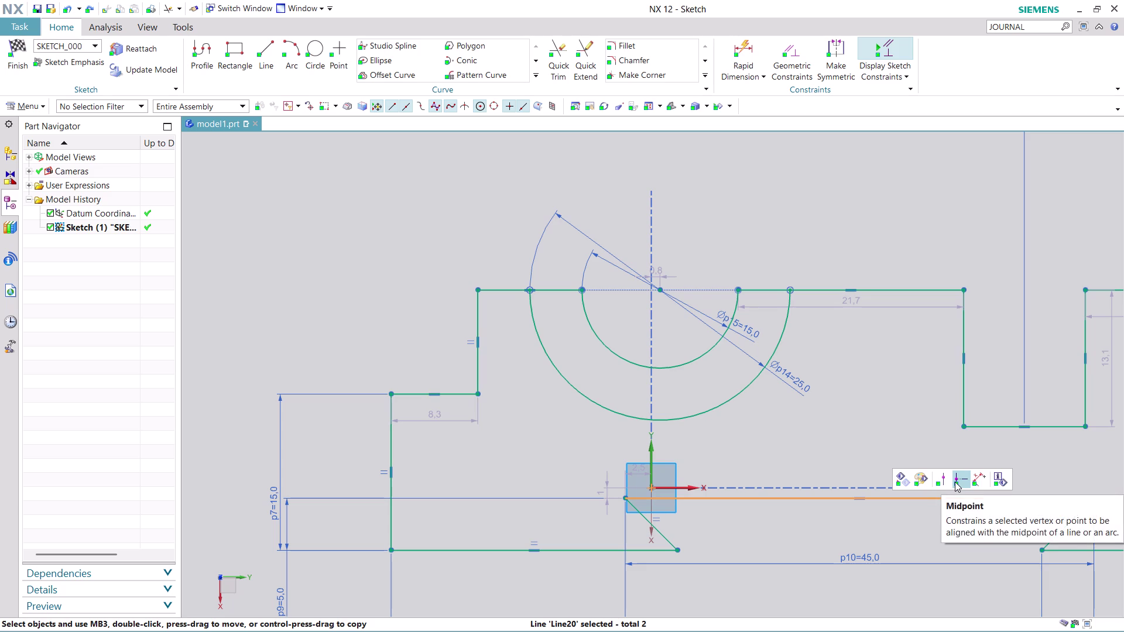
click(955, 482)
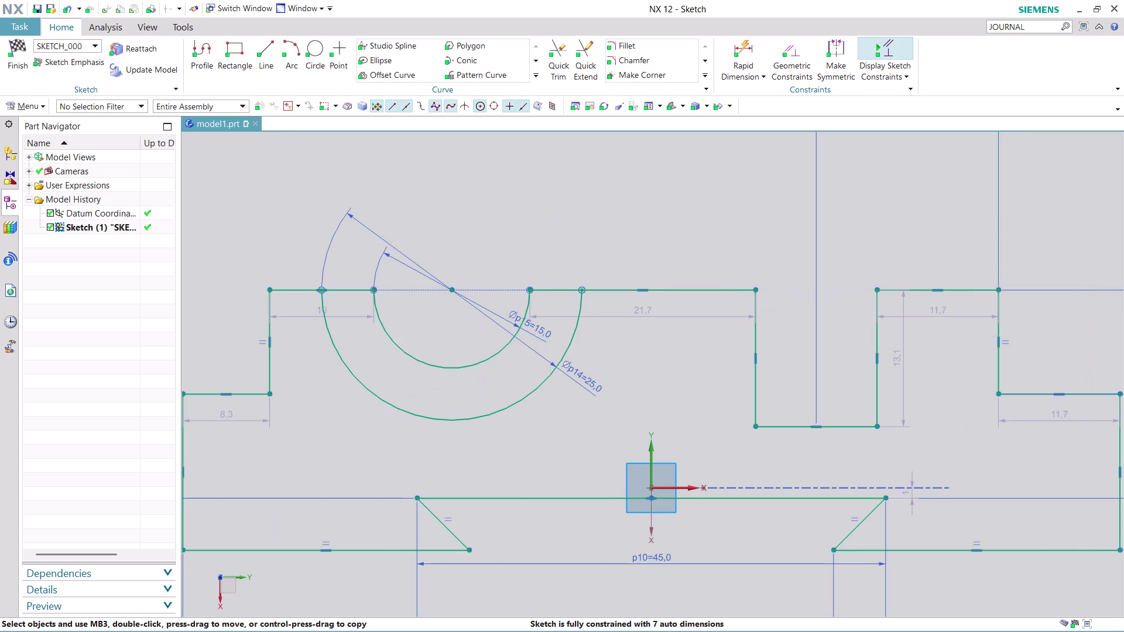
scroll(down, 3)
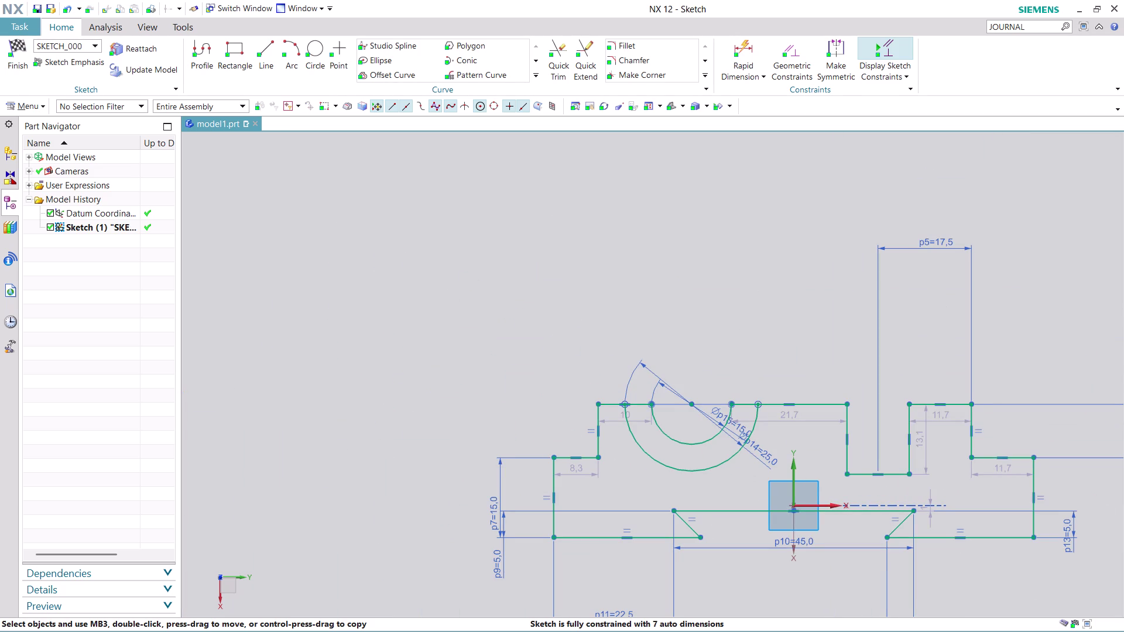
Mirror the inner and outer left semicircles across the vertical sketch axis with Mirror Curve.
scroll(down, 3)
scroll(up, 3)
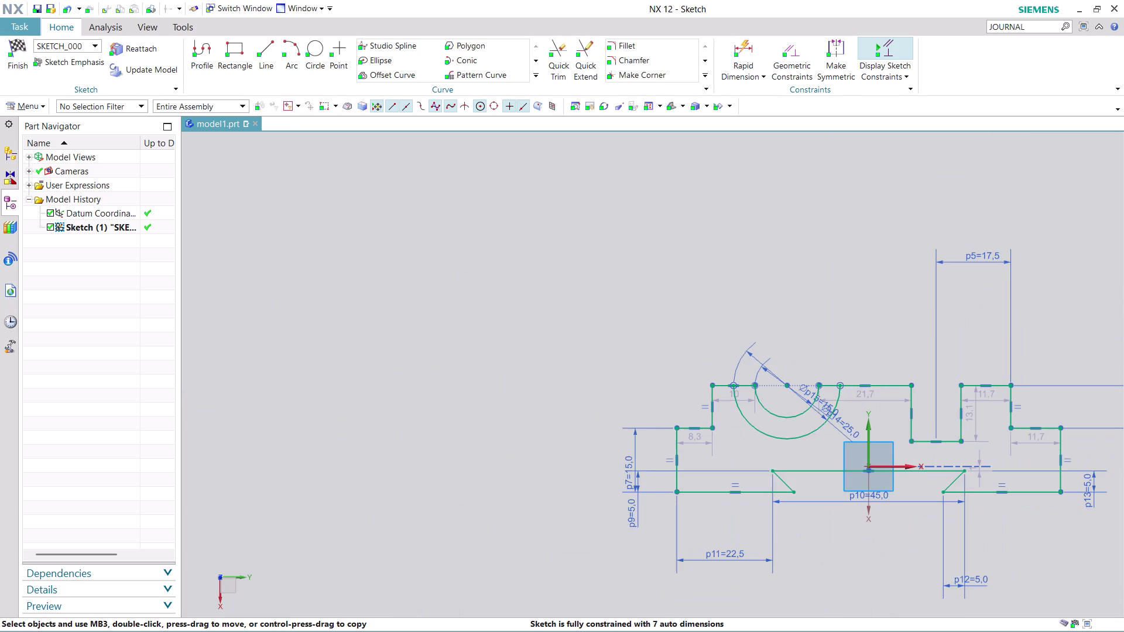
scroll(up, 3)
scroll(up, 3)
scroll(up, 3)
scroll(up, 3)
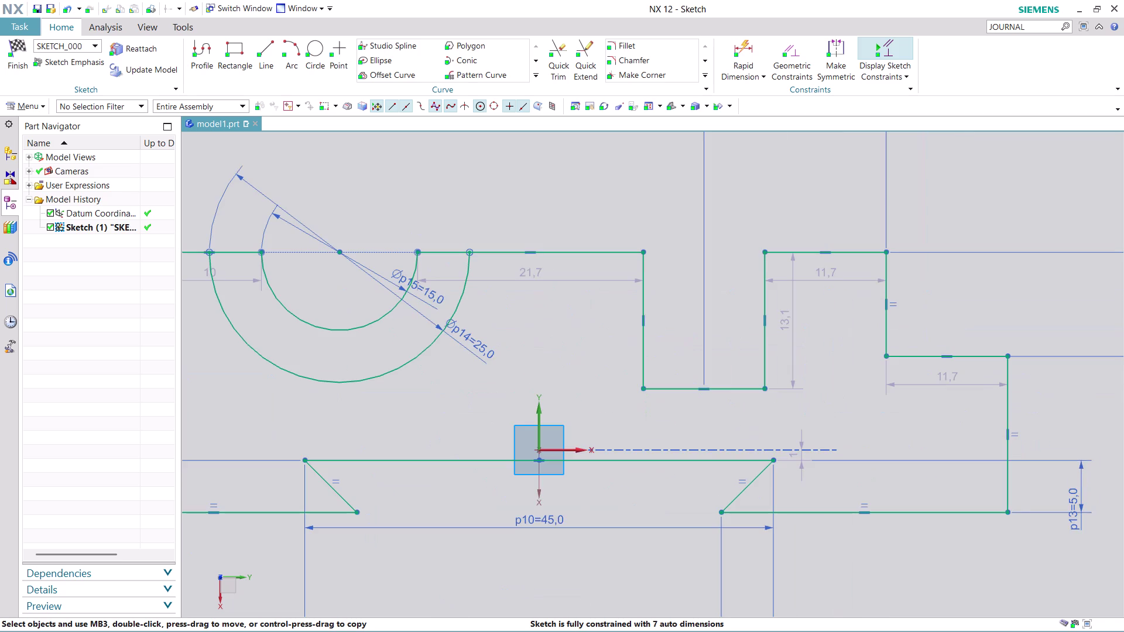
scroll(down, 3)
scroll(up, 3)
scroll(up, 3)
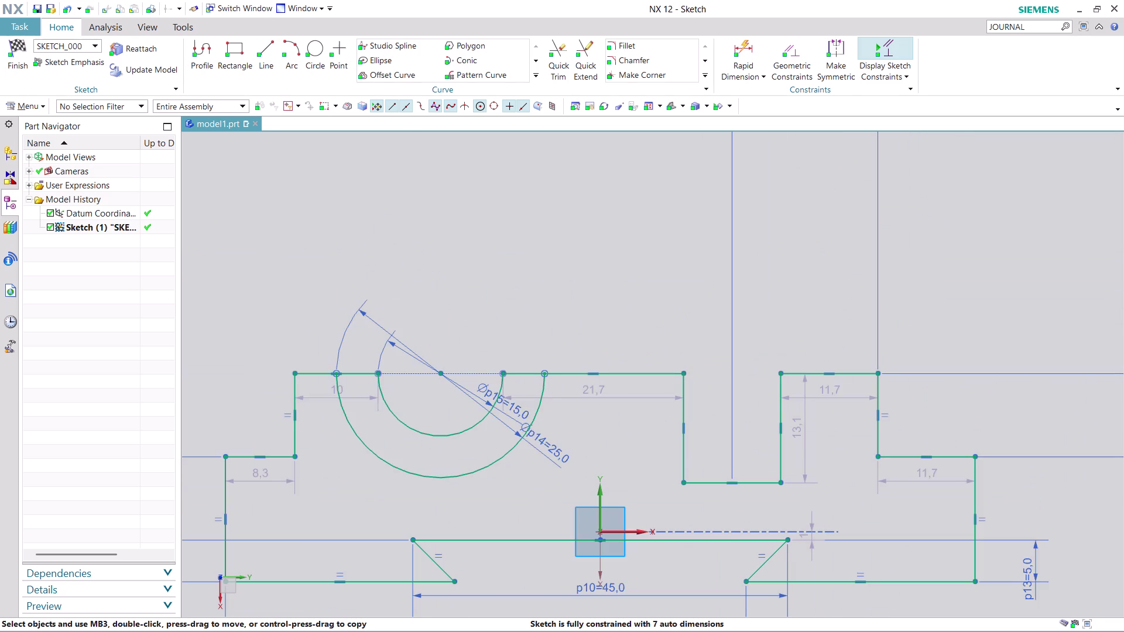
scroll(down, 3)
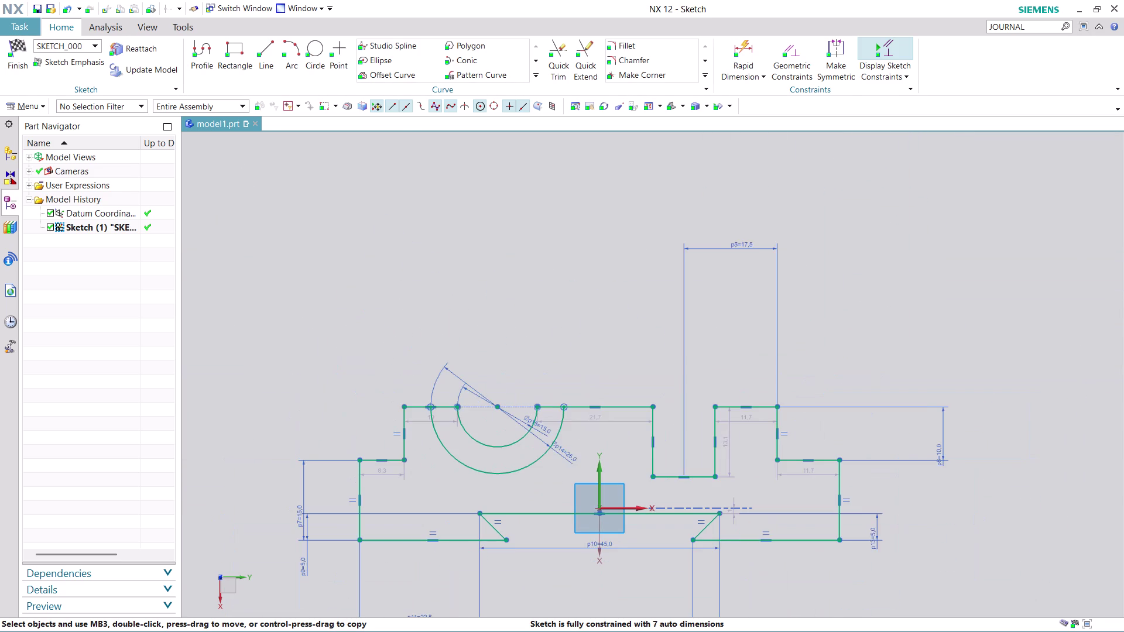
scroll(up, 3)
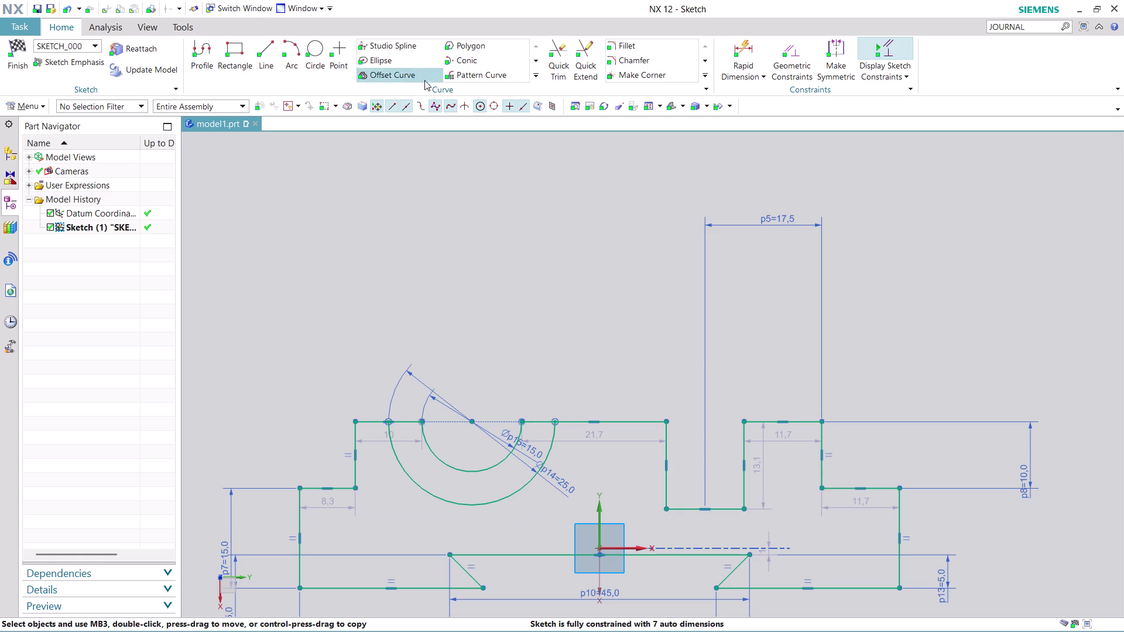
click(533, 76)
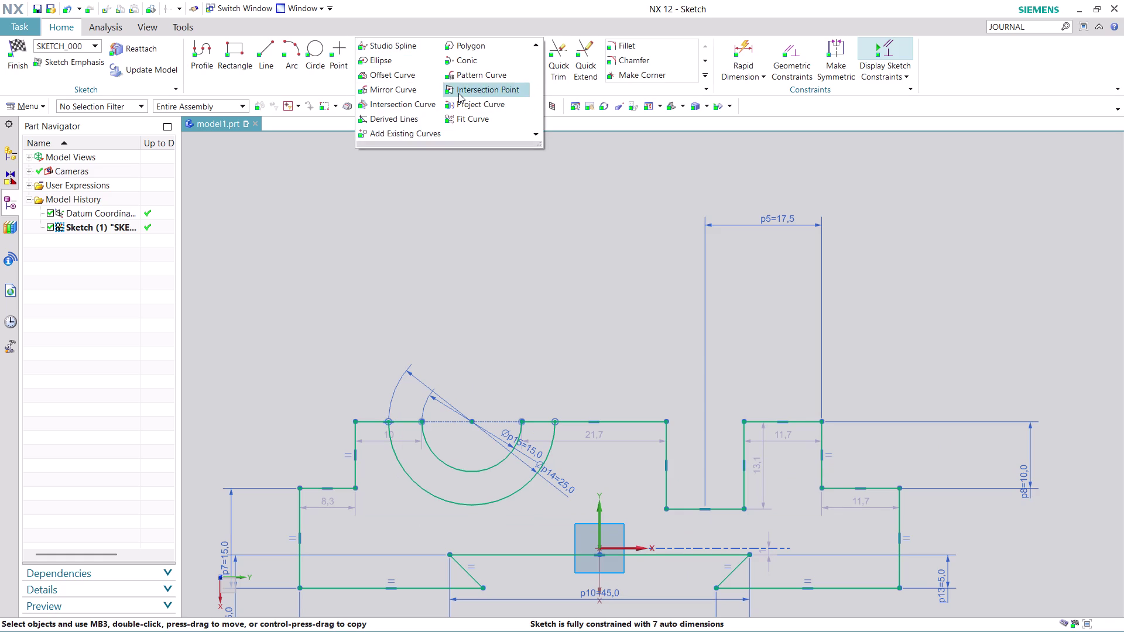
click(407, 90)
click(445, 466)
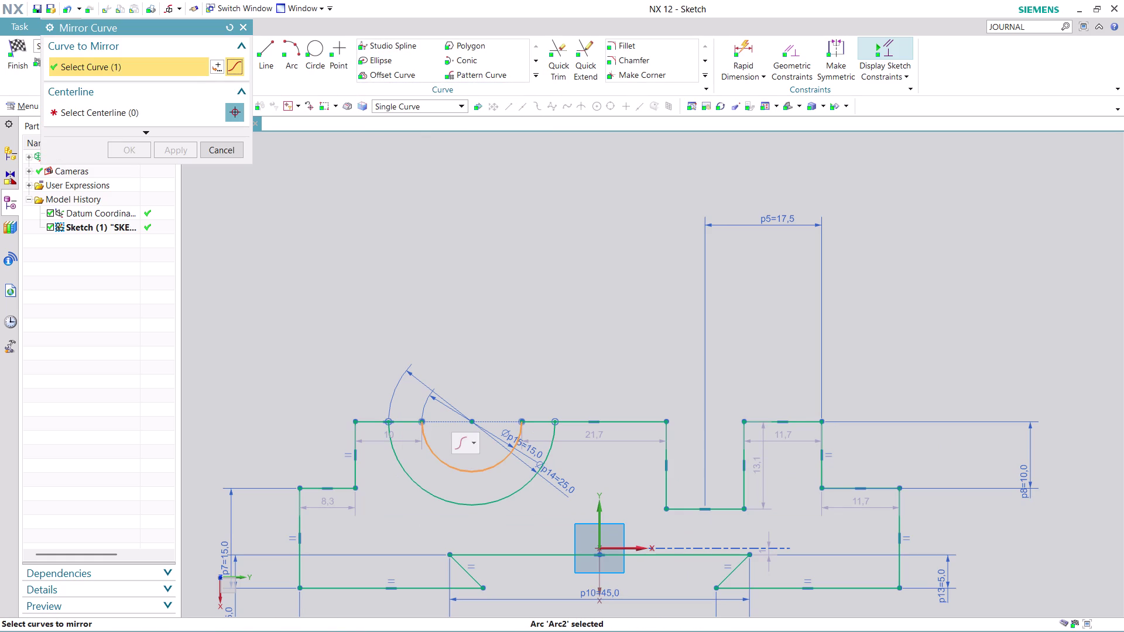
click(447, 500)
click(163, 120)
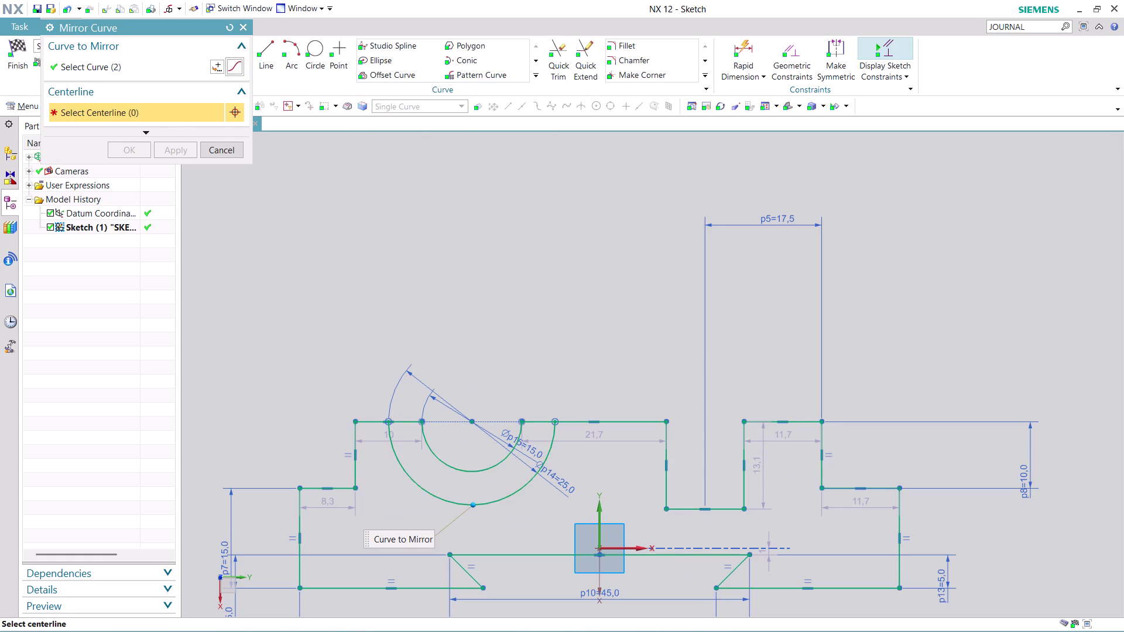
click(602, 514)
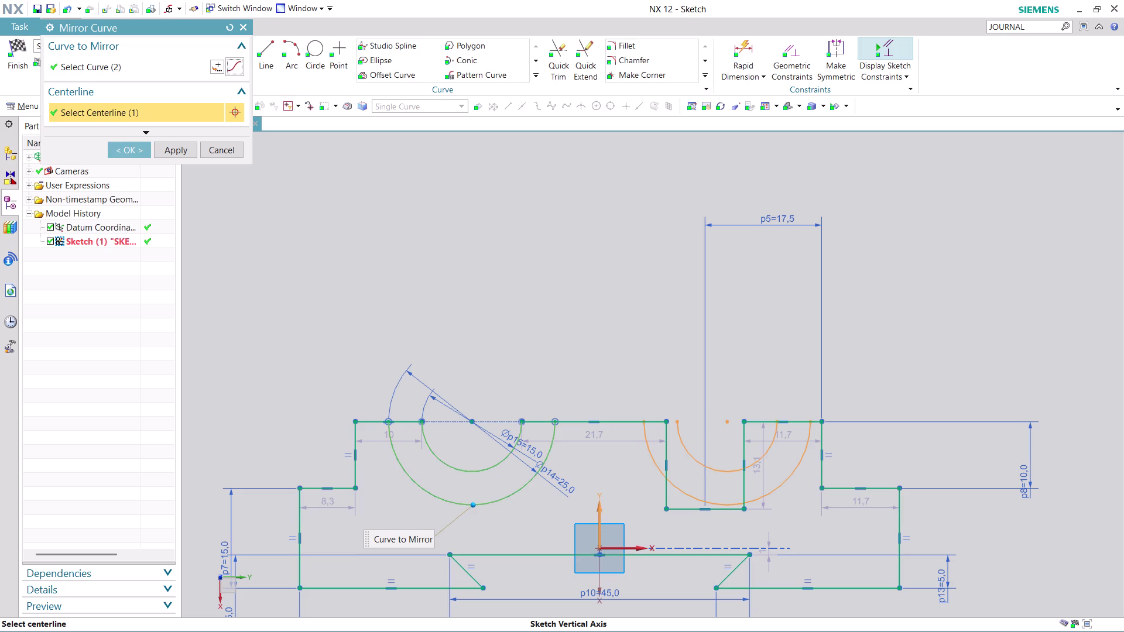
click(126, 146)
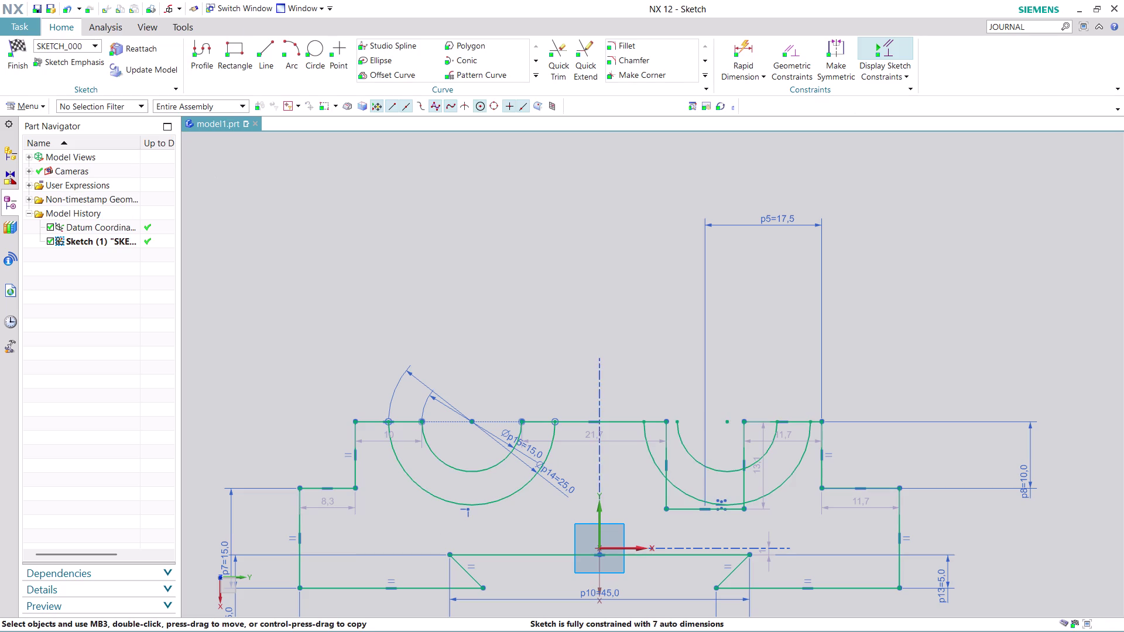
Trim the left vertical line and the bottom line inside the right outer arc.
scroll(up, 3)
scroll(down, 3)
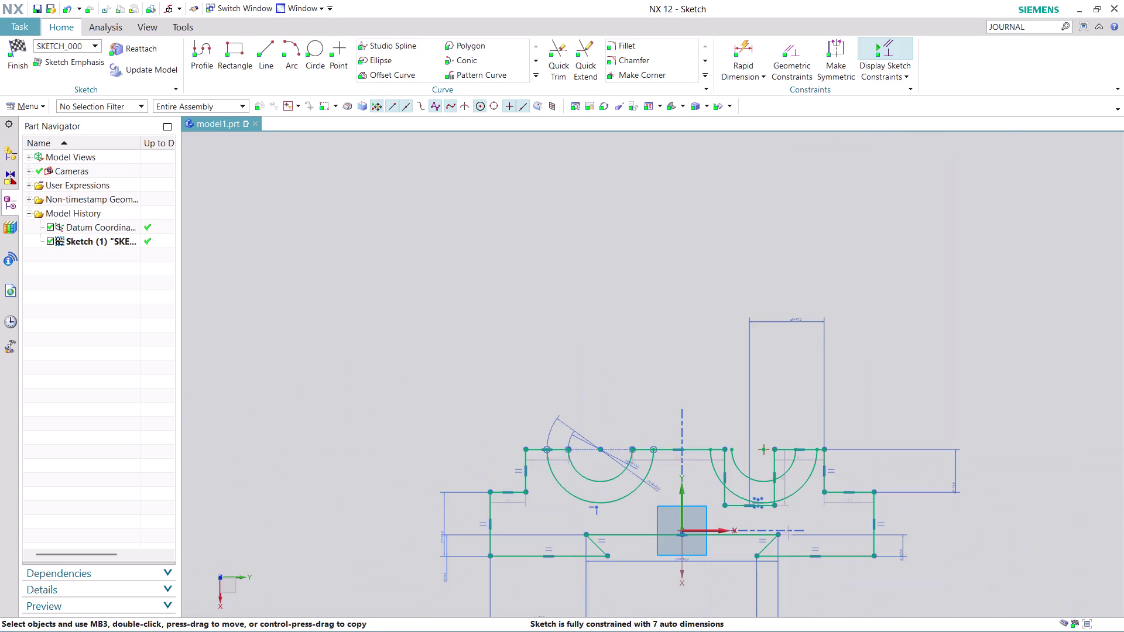
scroll(up, 3)
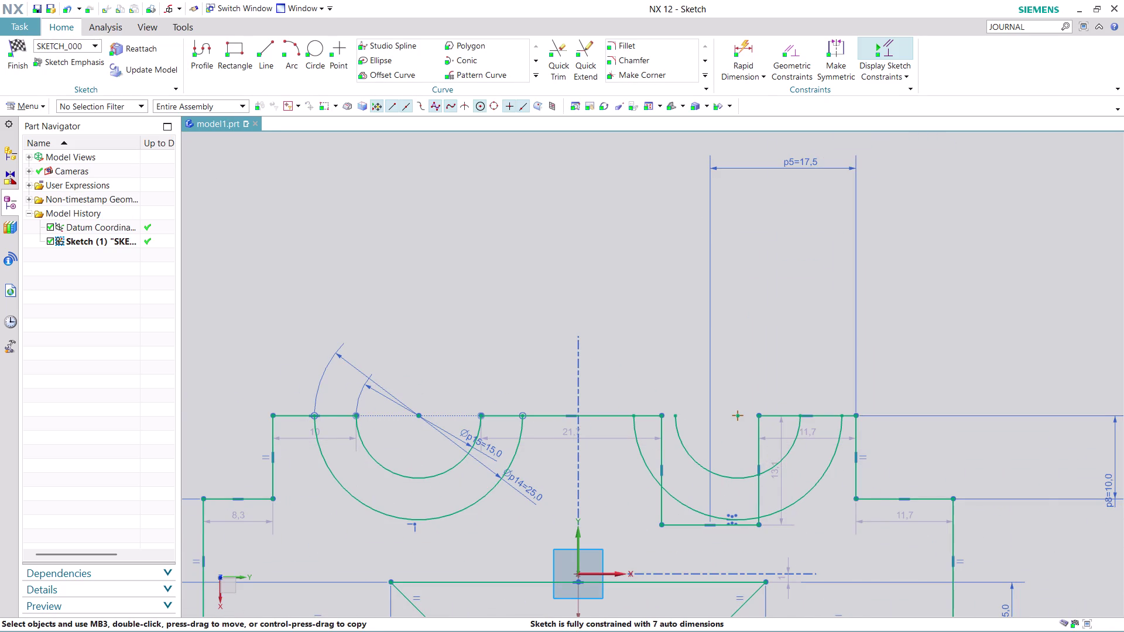
click(592, 55)
scroll(up, 3)
scroll(down, 3)
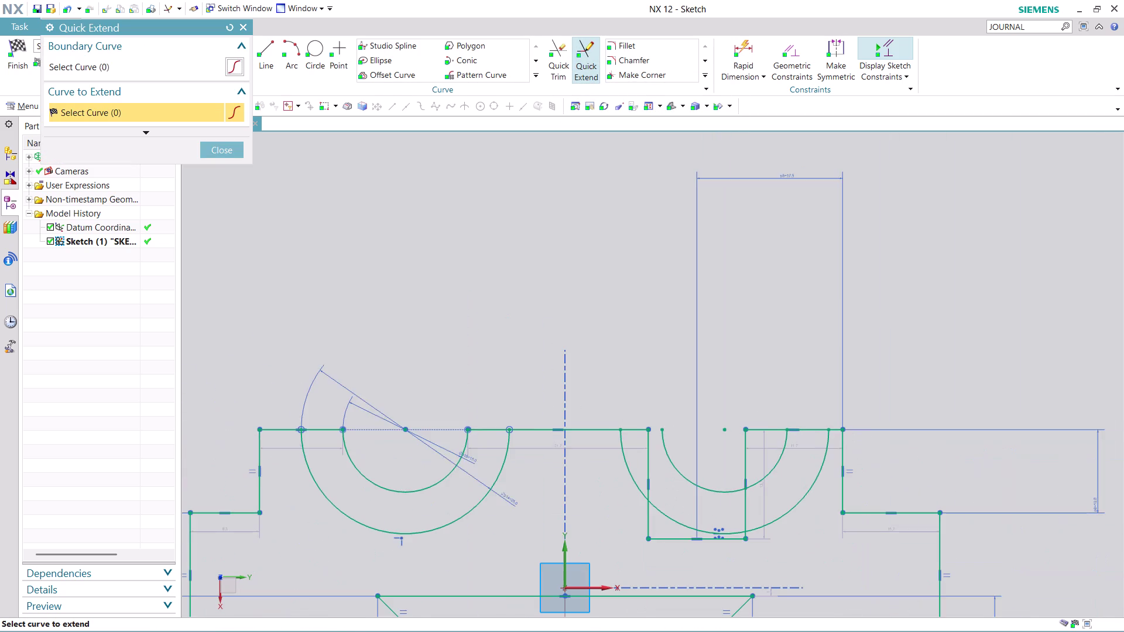
scroll(up, 3)
click(220, 151)
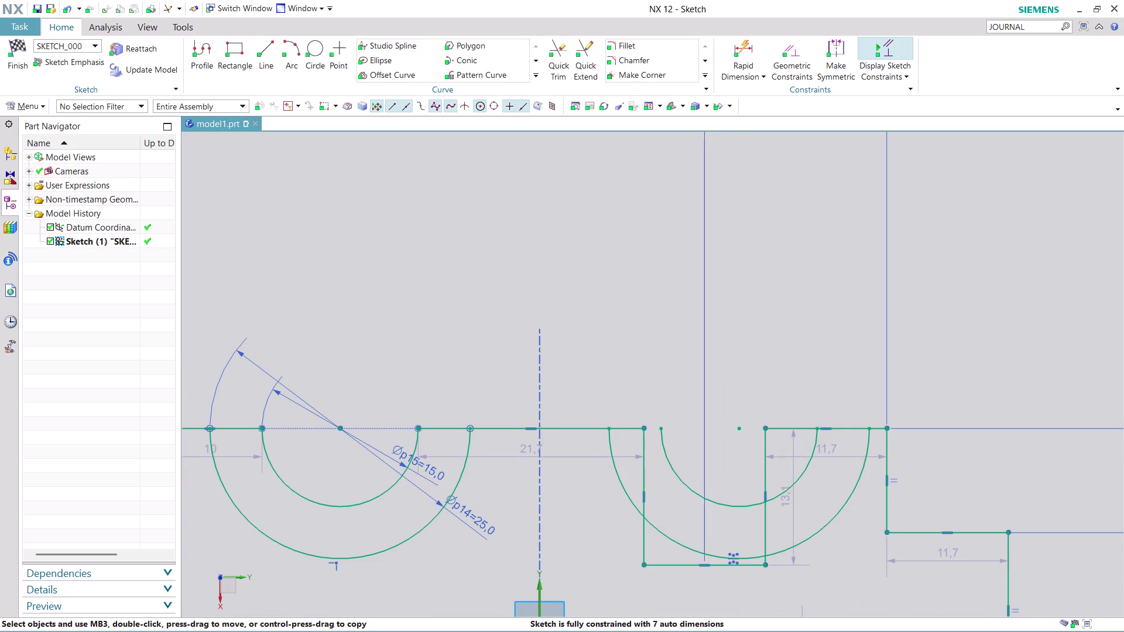
click(554, 48)
scroll(down, 3)
scroll(up, 3)
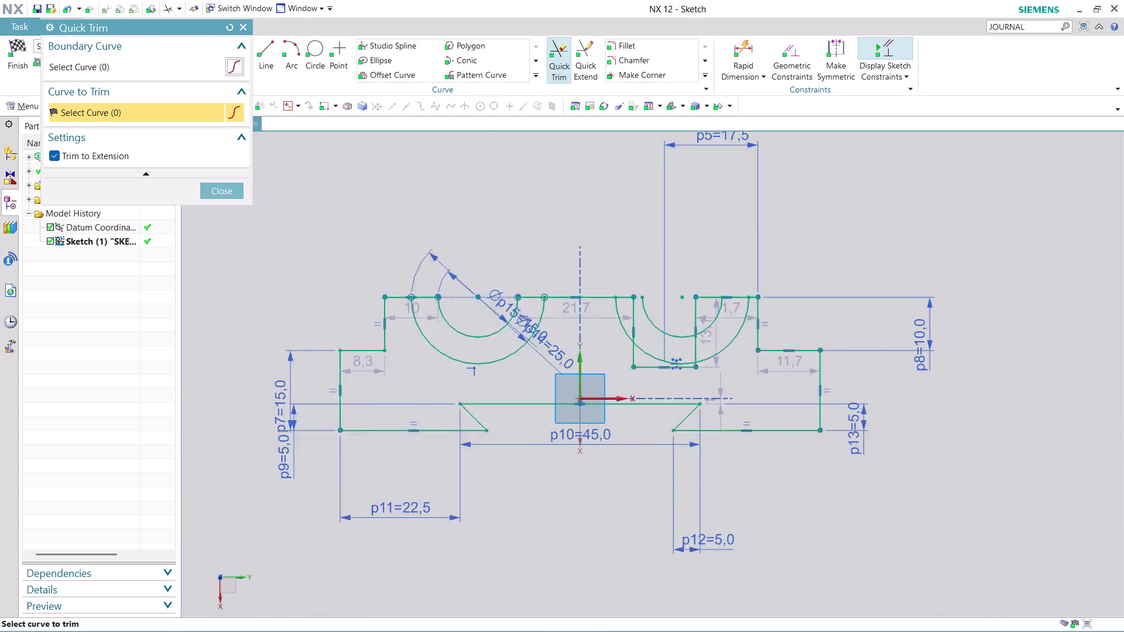
scroll(up, 3)
scroll(down, 3)
scroll(up, 3)
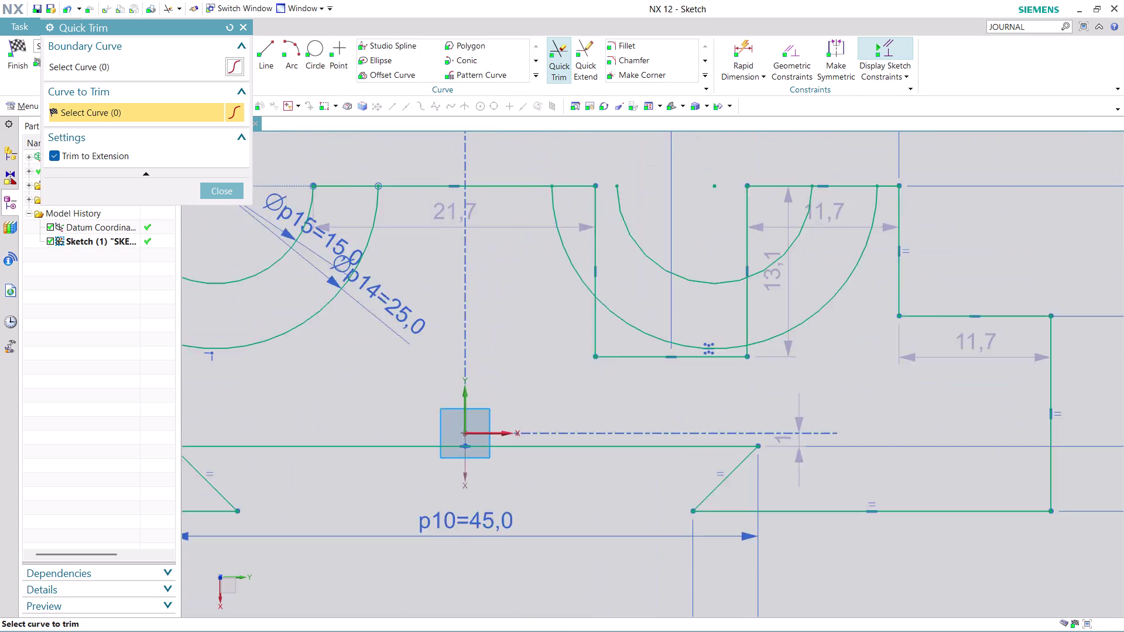
scroll(up, 3)
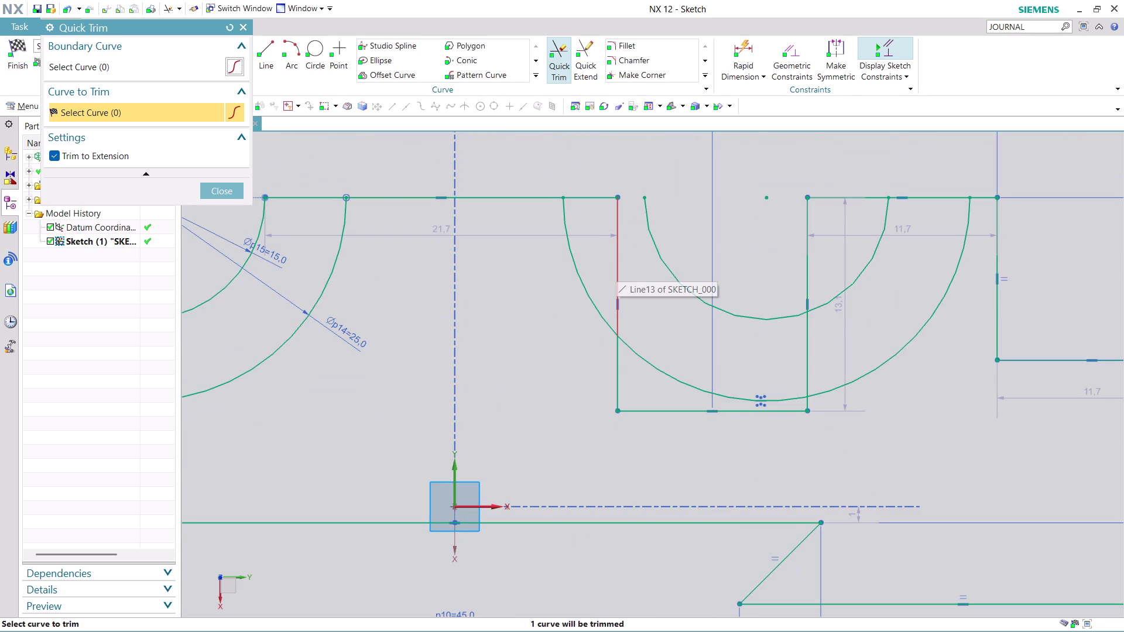
click(616, 267)
click(611, 392)
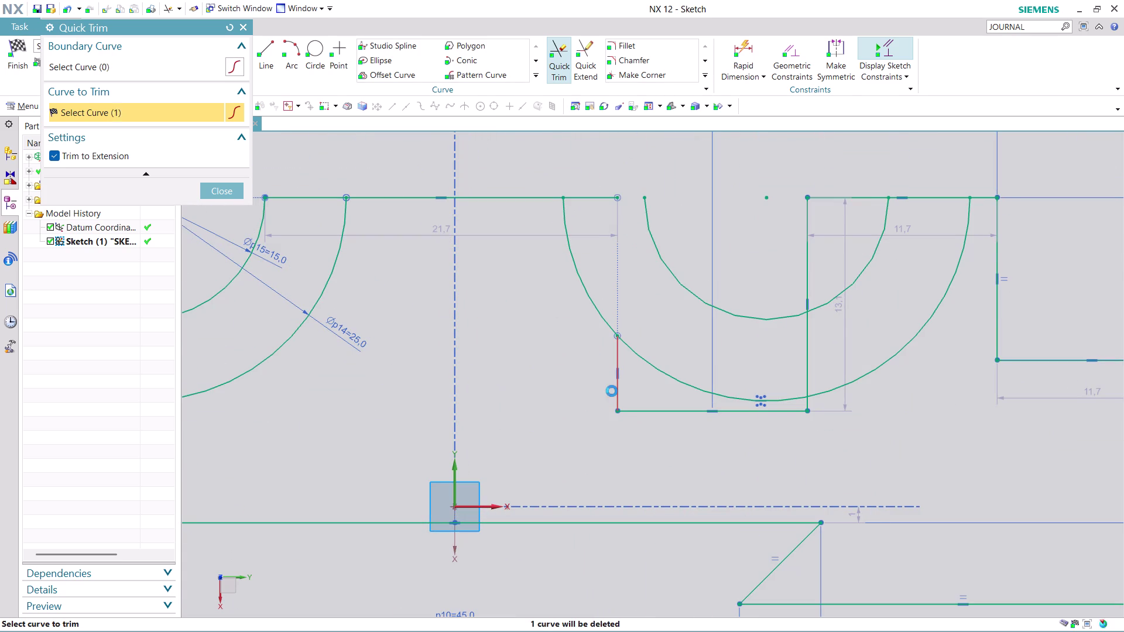
click(668, 414)
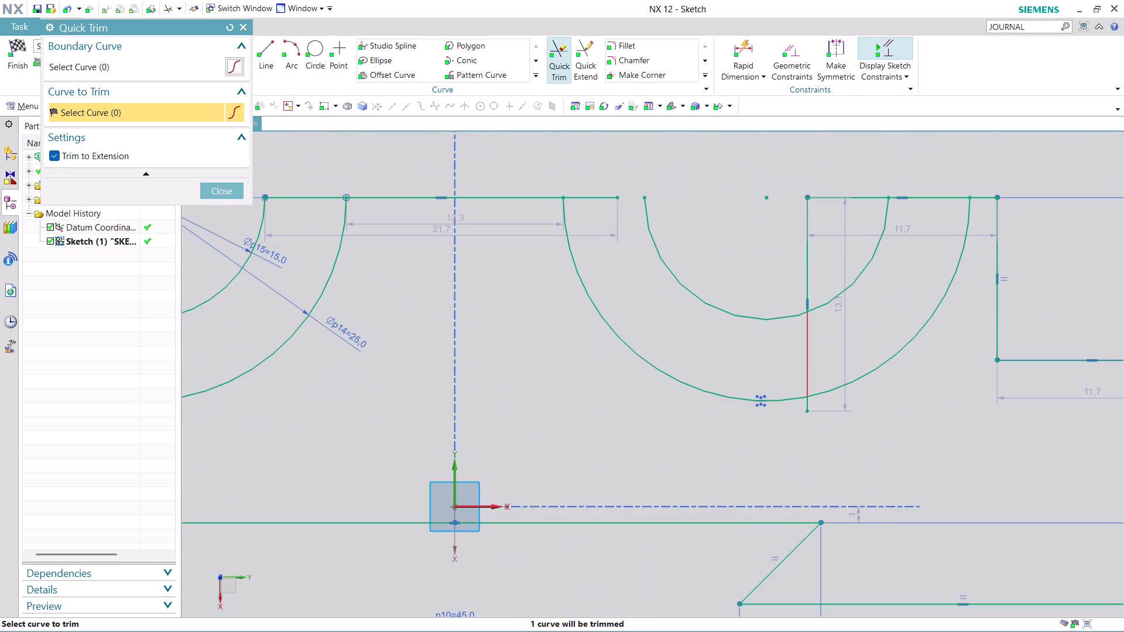
Trim the right vertical line pieces and top segment, accepting the overconstraint warning.
click(804, 367)
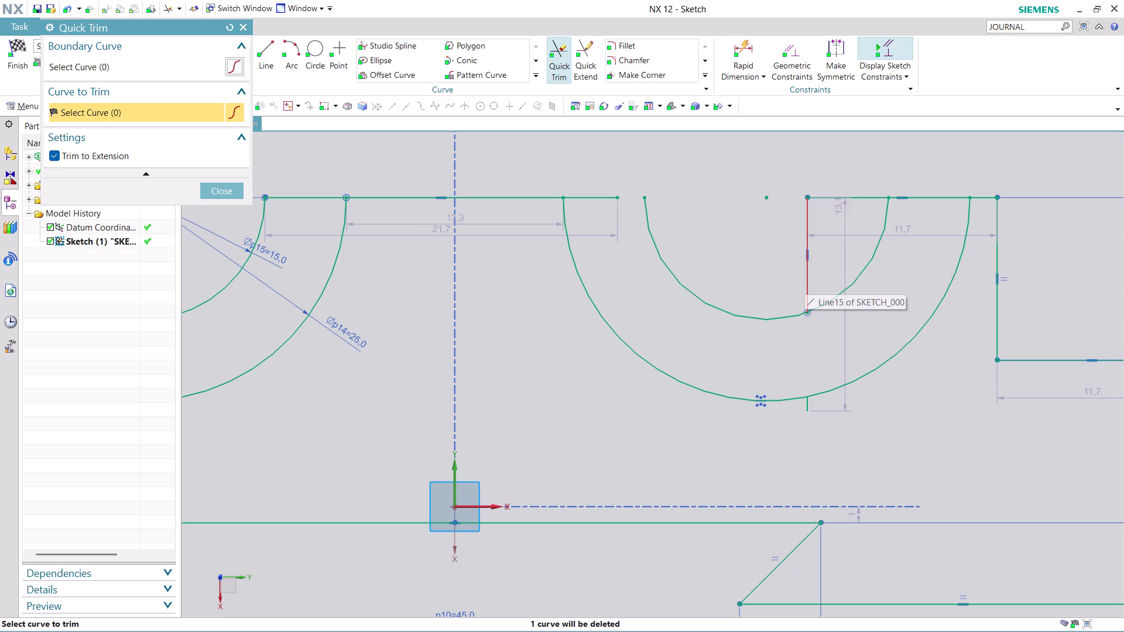
click(805, 279)
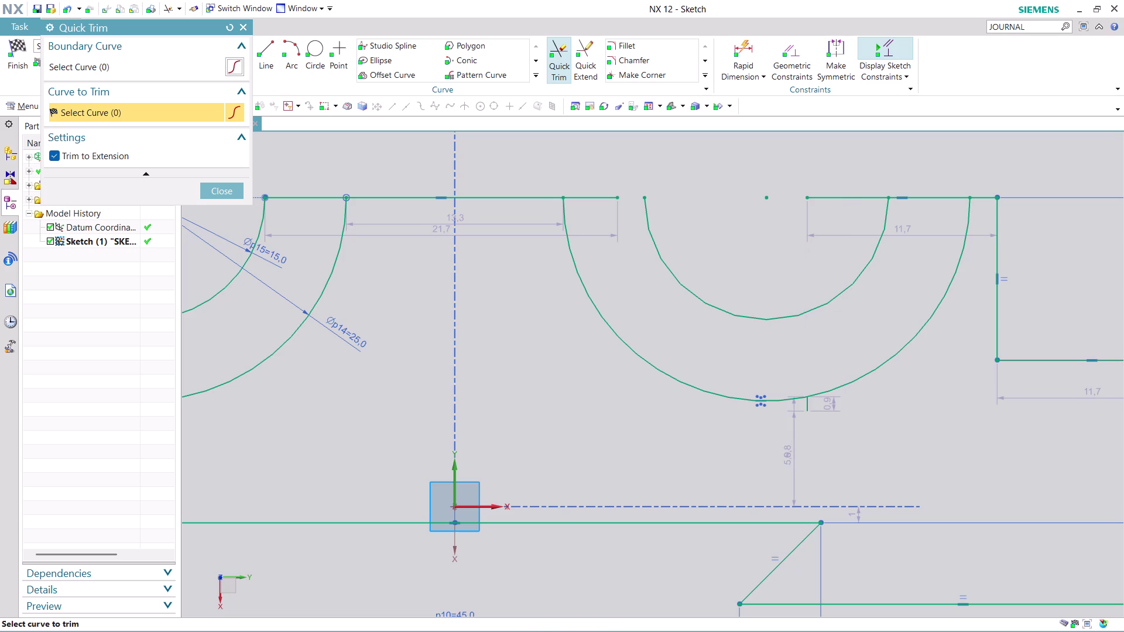
click(810, 408)
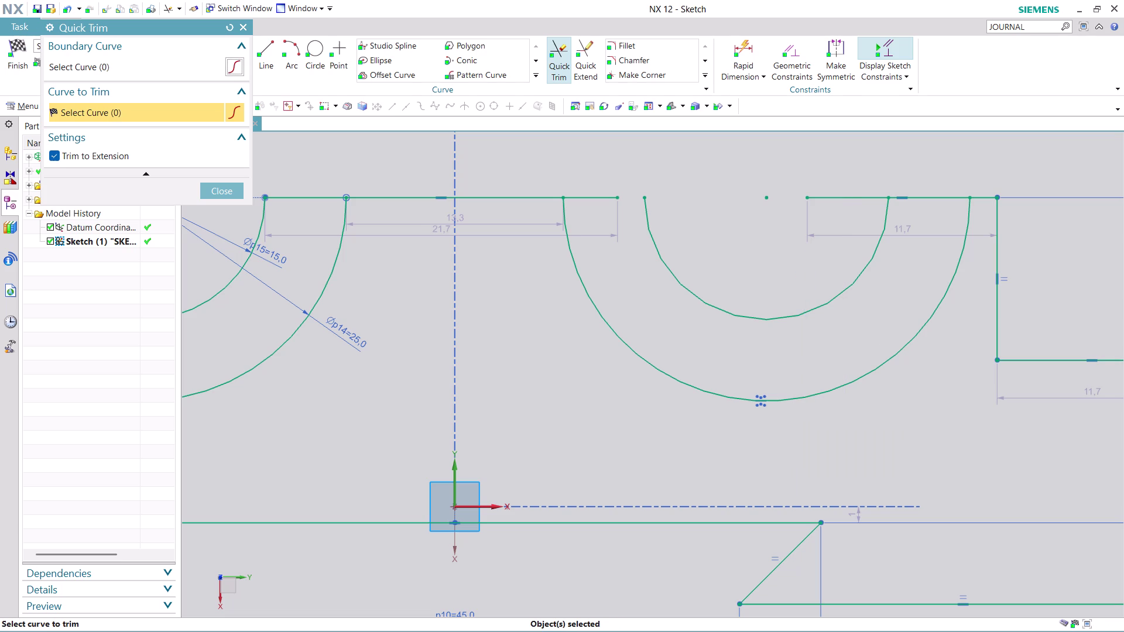
click(841, 202)
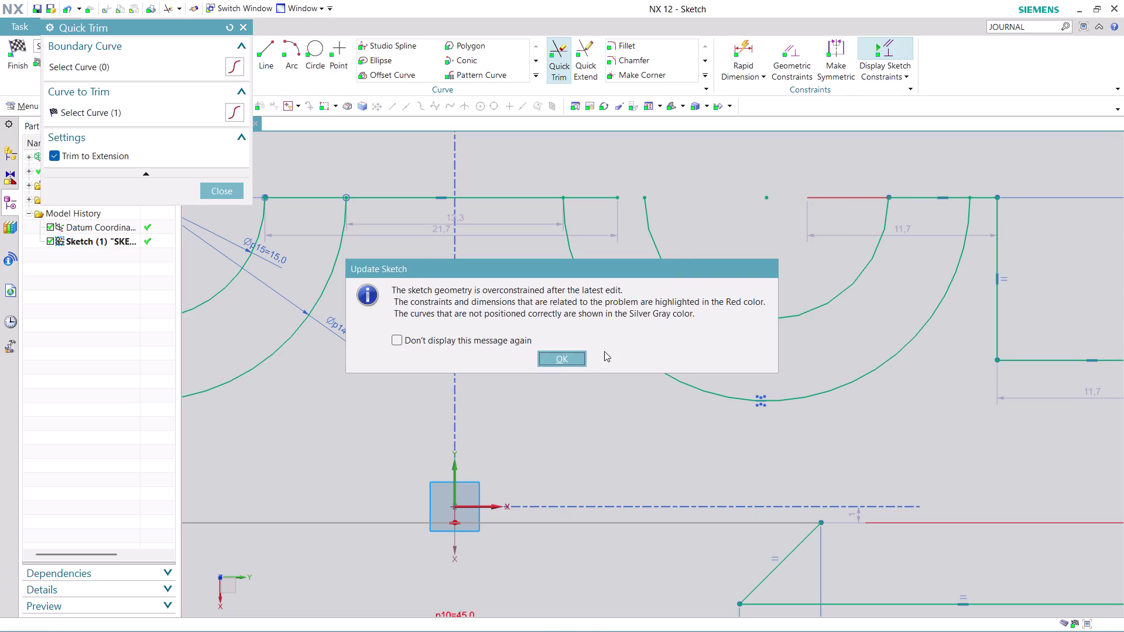
click(559, 360)
click(226, 194)
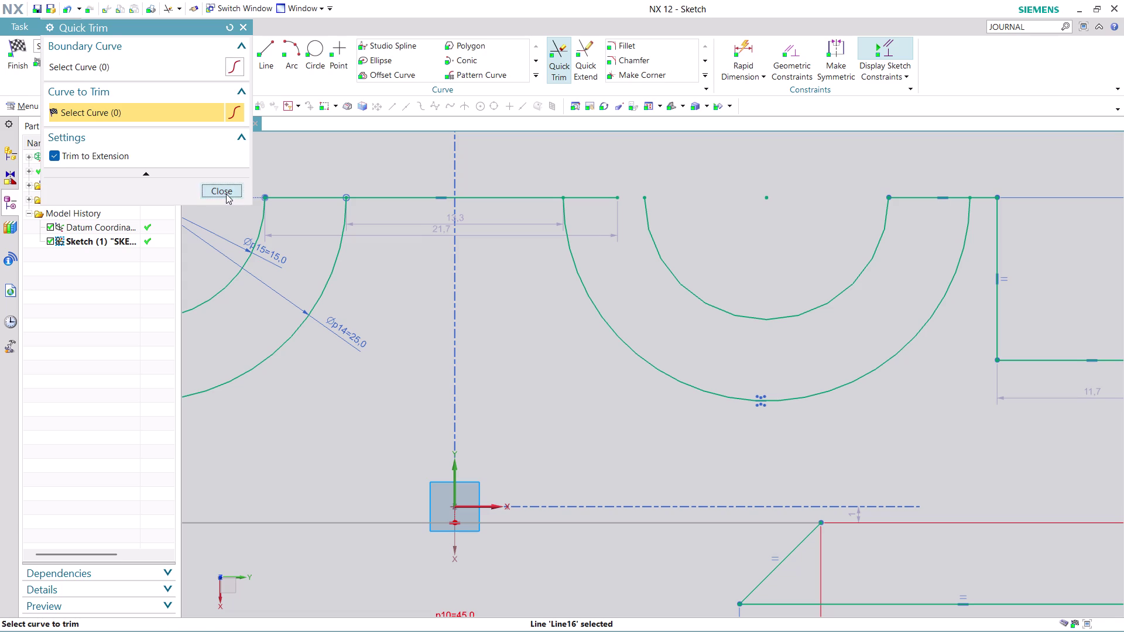
click(575, 59)
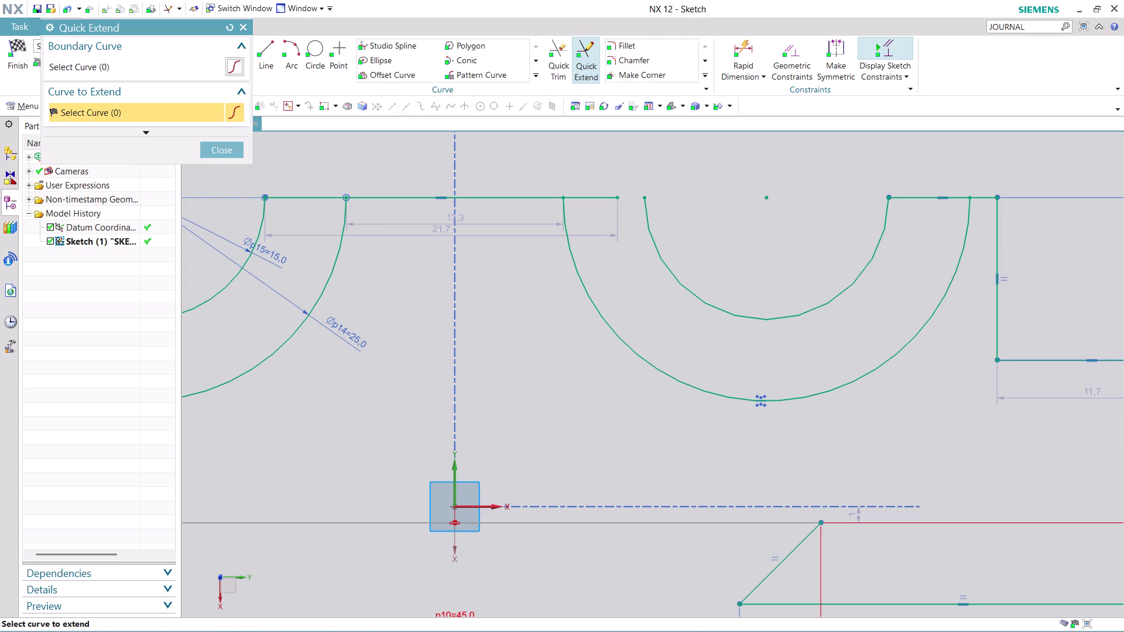
Extend the top line to meet the inner right arc.
click(517, 200)
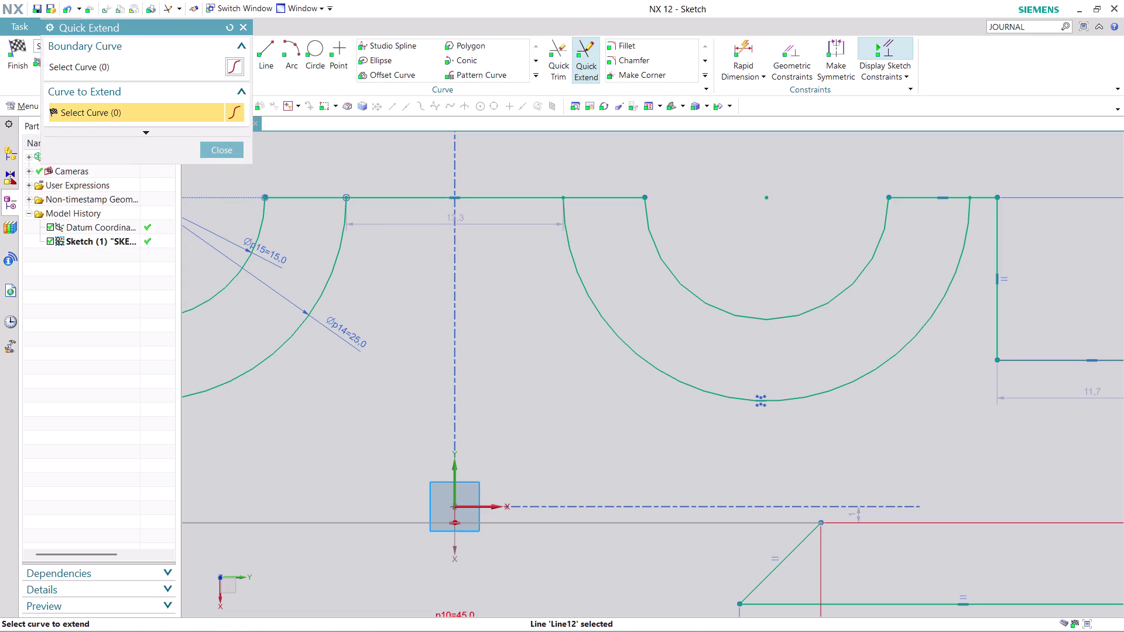
click(232, 158)
scroll(down, 3)
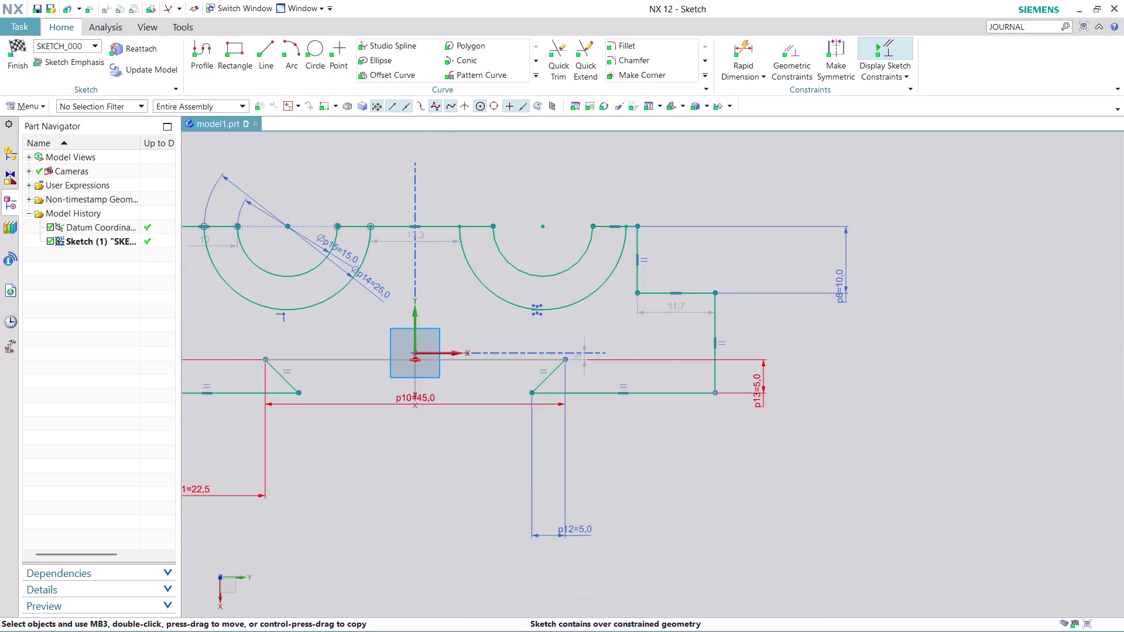
scroll(down, 3)
scroll(up, 3)
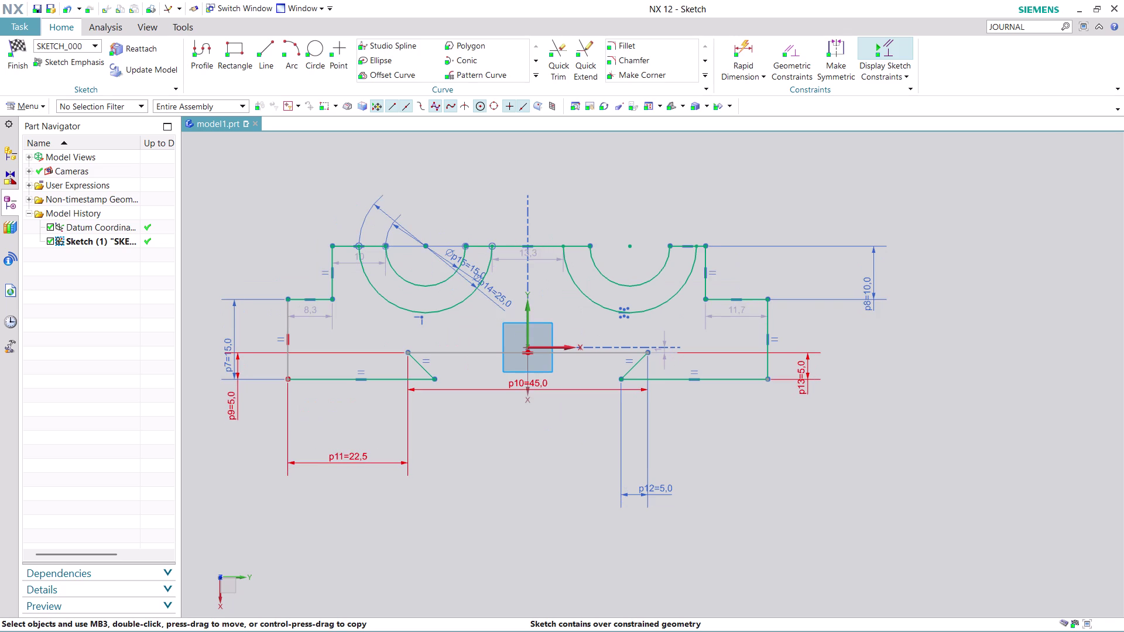
scroll(up, 3)
Delete the overconstraining red p13 dimension so the sketch is fully constrained.
right_click(788, 358)
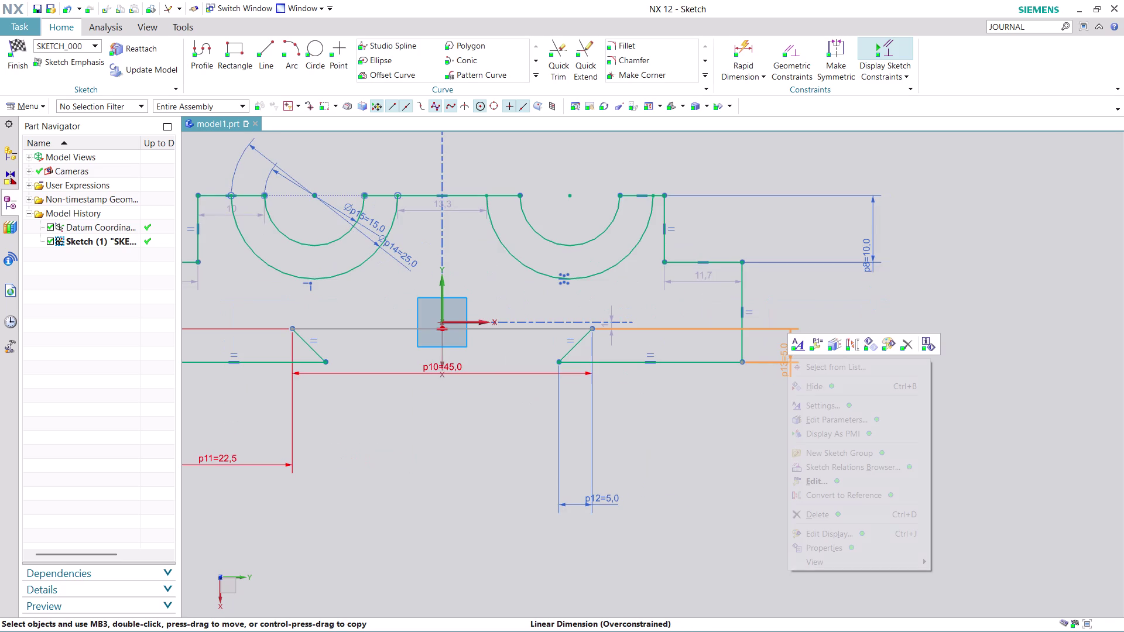
click(818, 516)
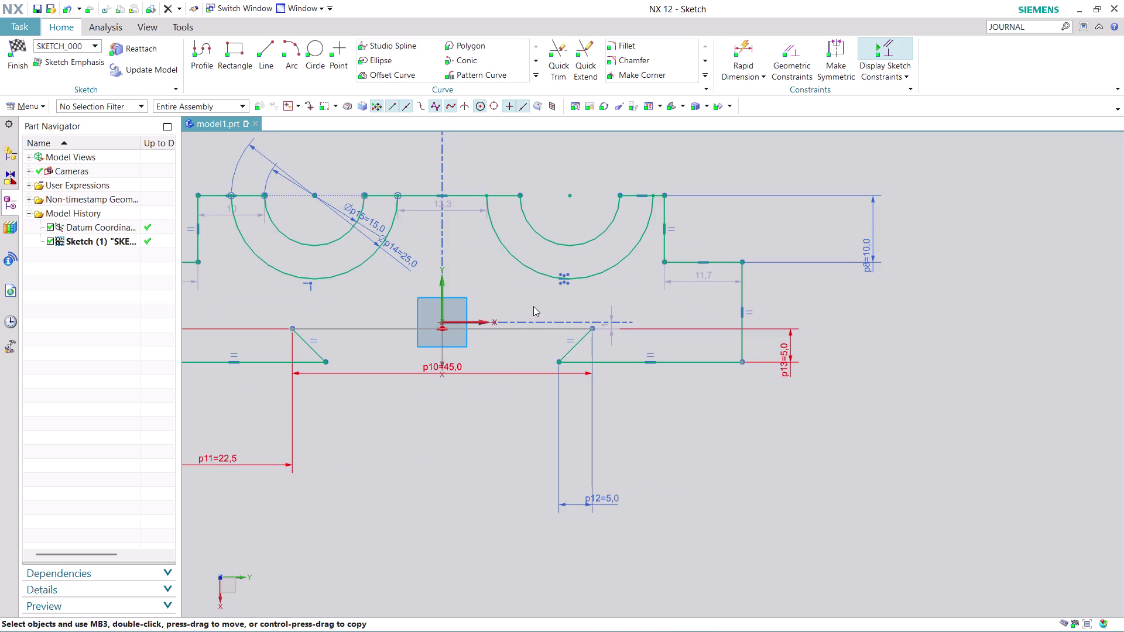
click(584, 357)
scroll(down, 3)
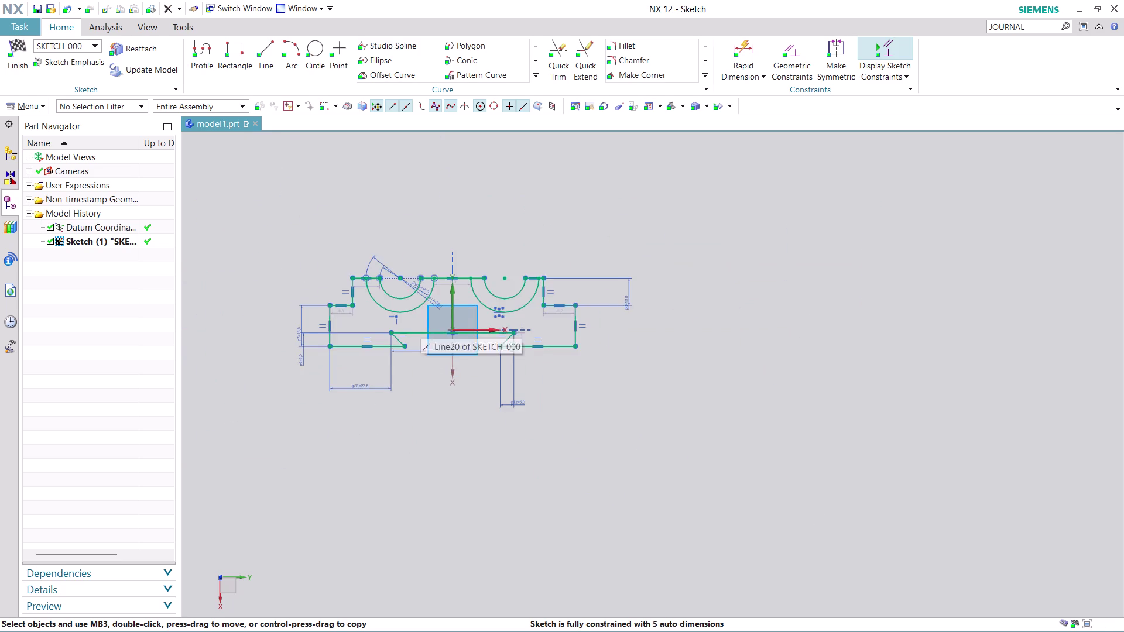
scroll(up, 3)
scroll(up, 3)
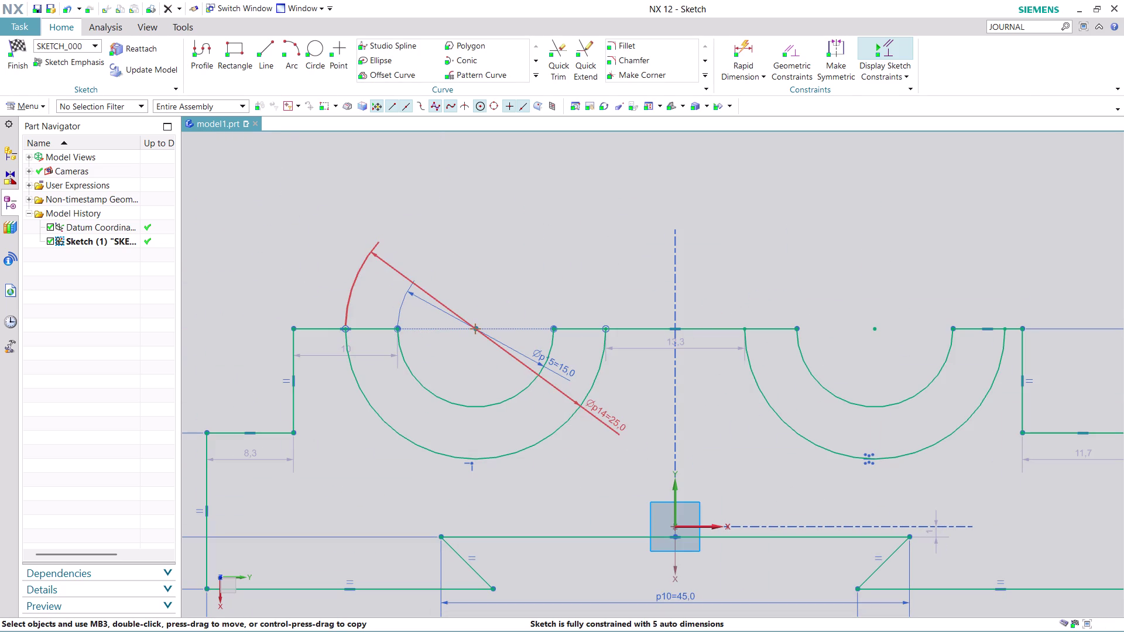
scroll(down, 3)
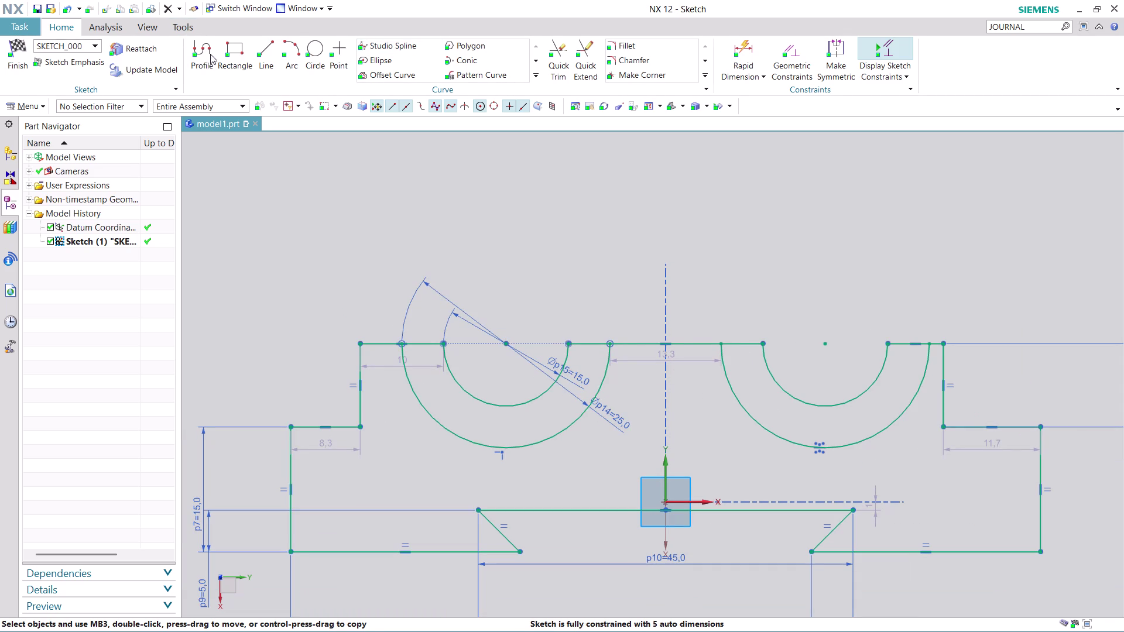
click(270, 42)
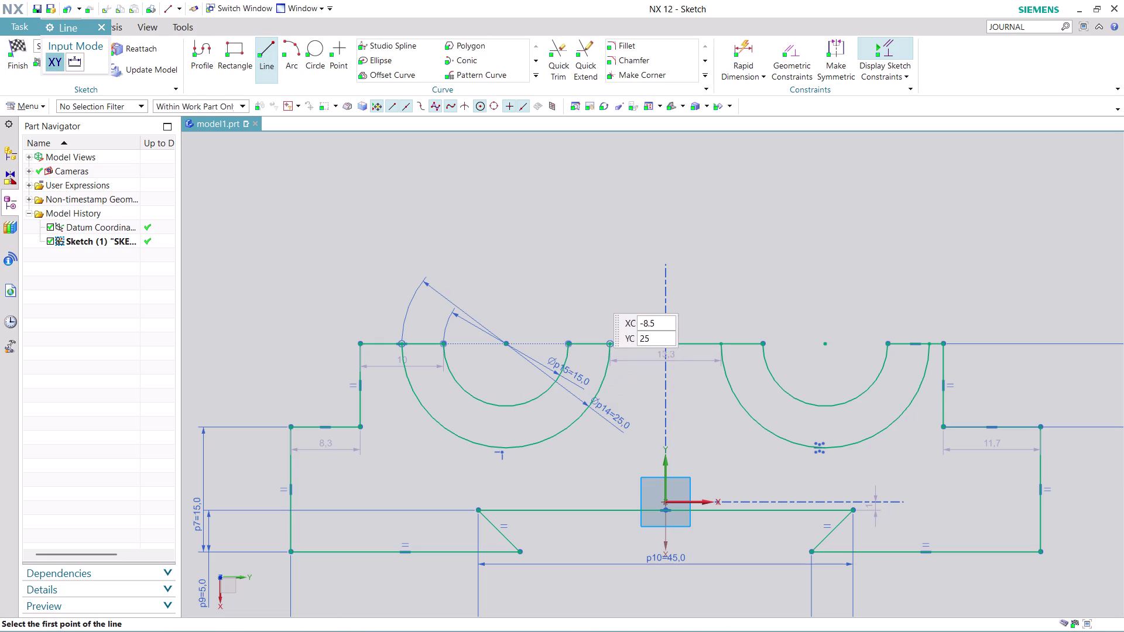
Draw a vertical line through the left cutout arcs.
click(600, 246)
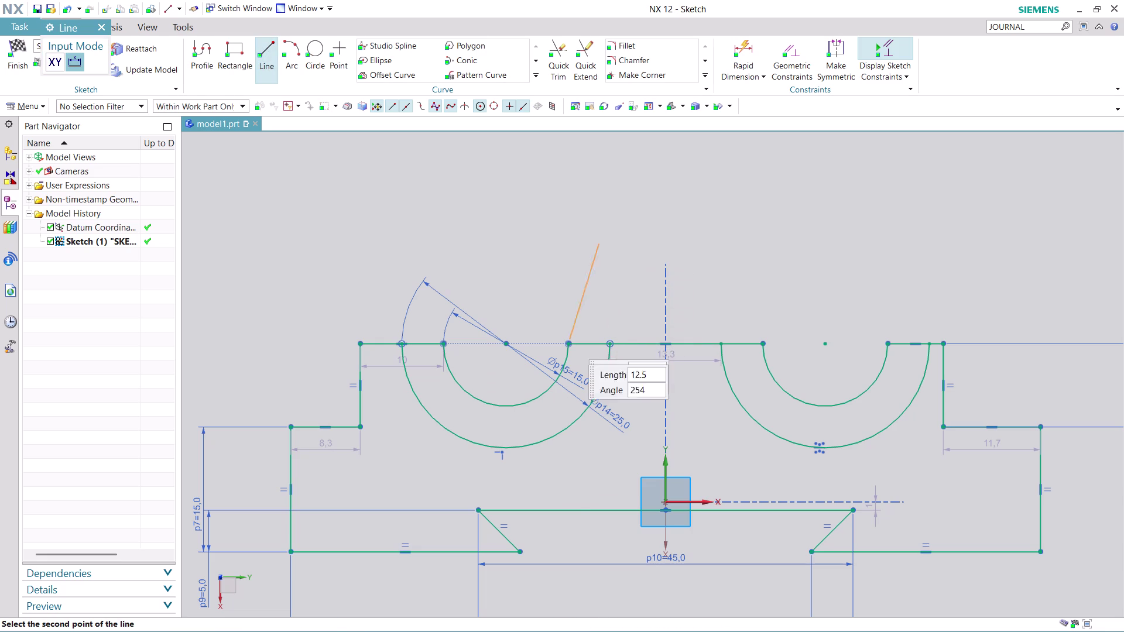
click(588, 602)
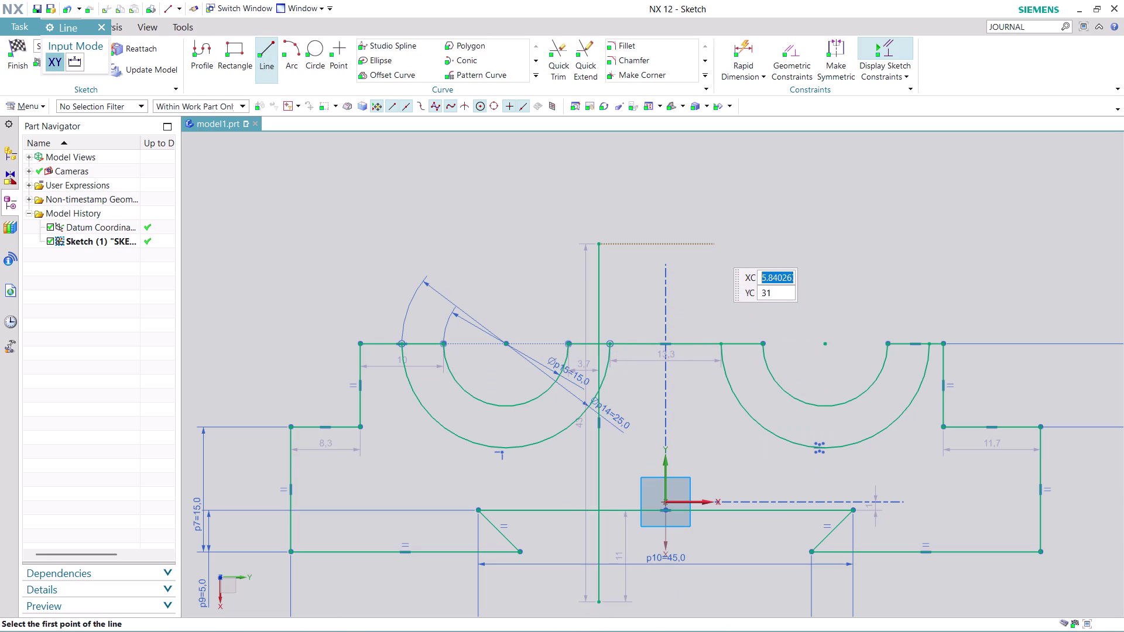
key(Escape)
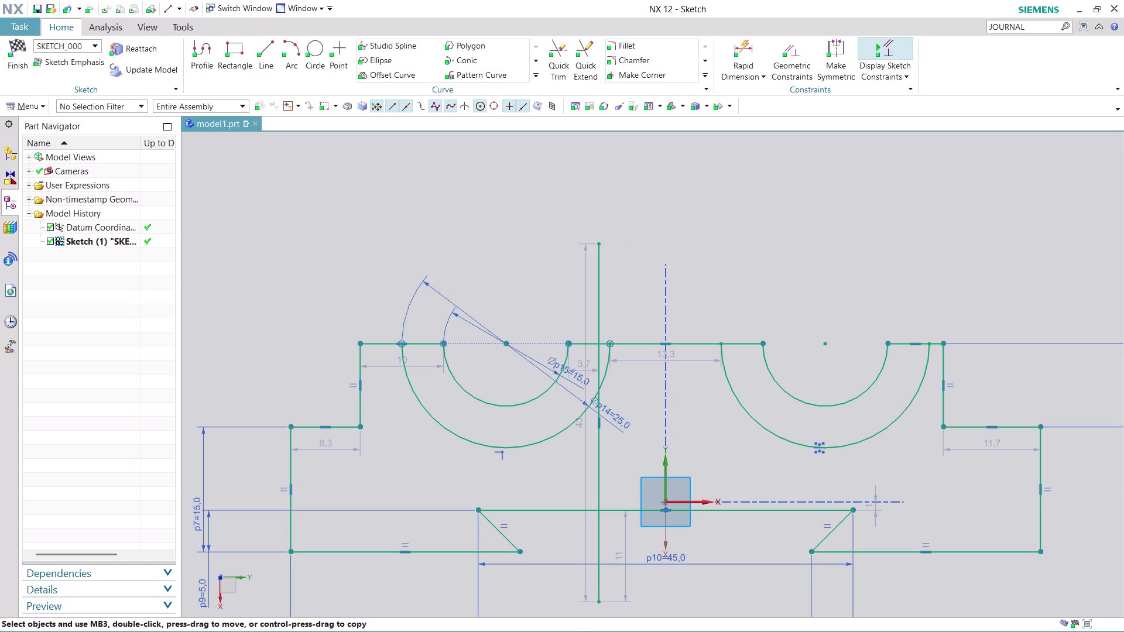
key(Escape)
scroll(down, 3)
scroll(up, 3)
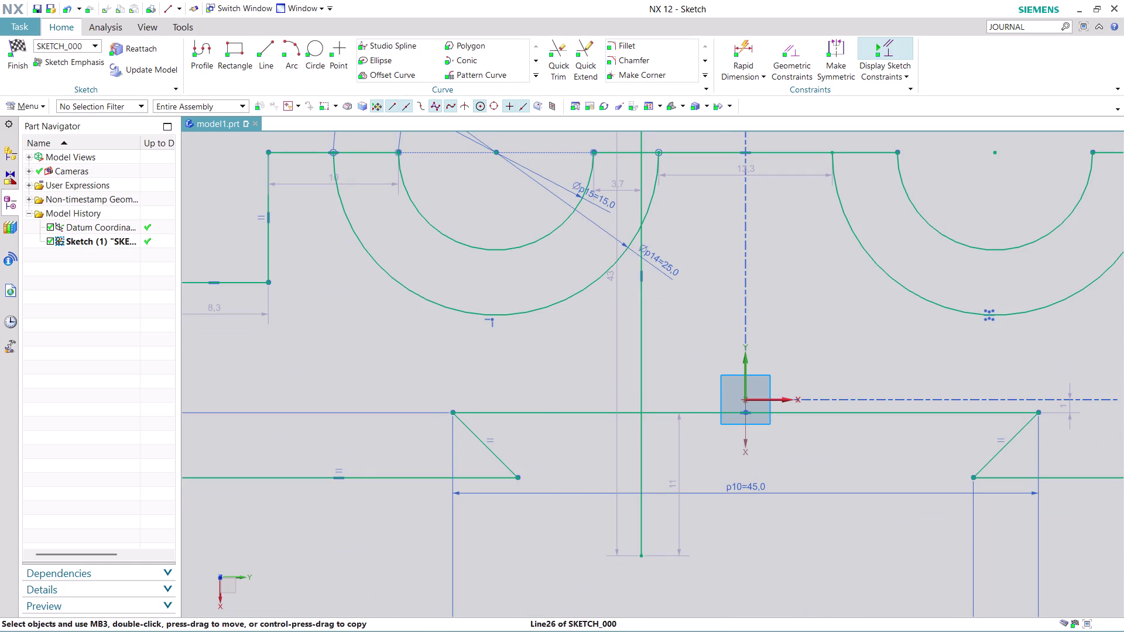
Dimension the new vertical line 7.5 mm from the vertical sketch axis.
click(744, 49)
click(641, 380)
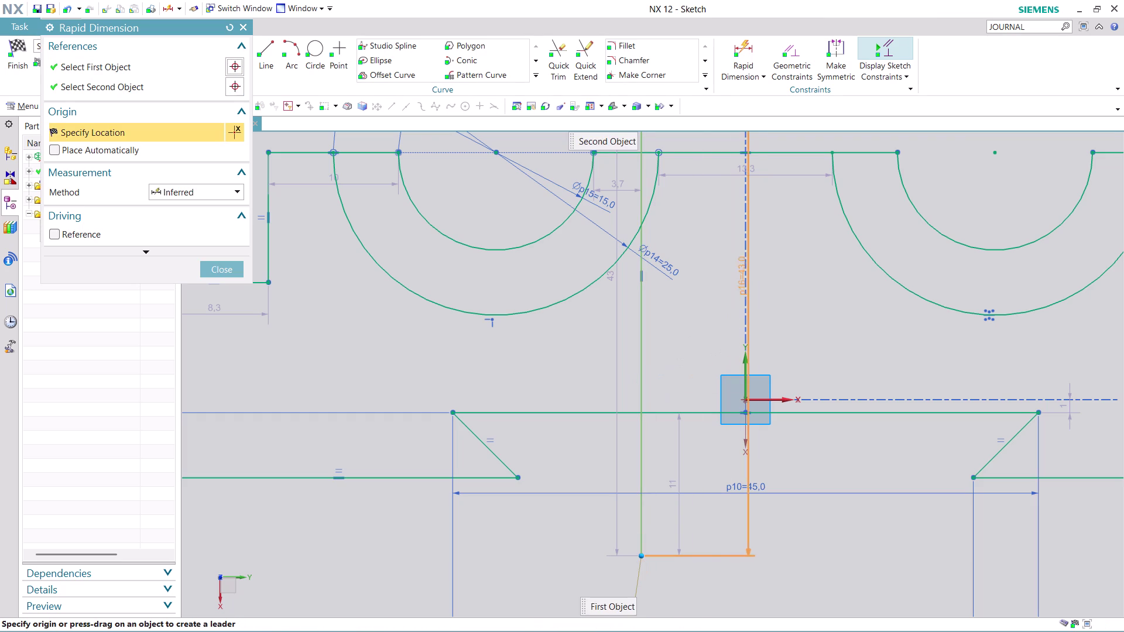
click(747, 363)
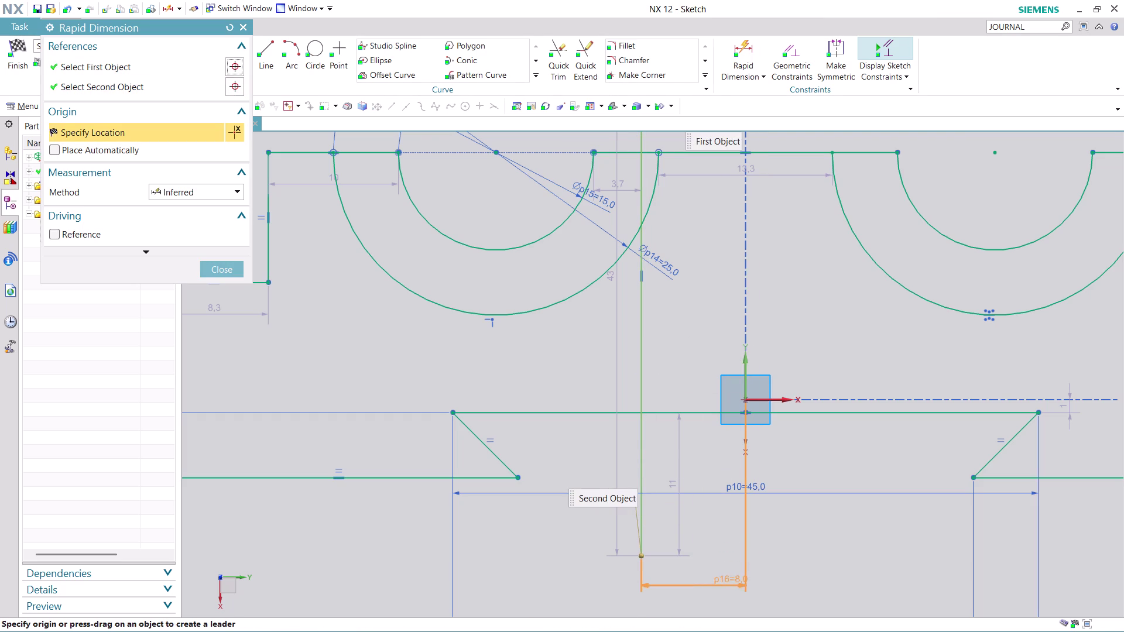
click(731, 590)
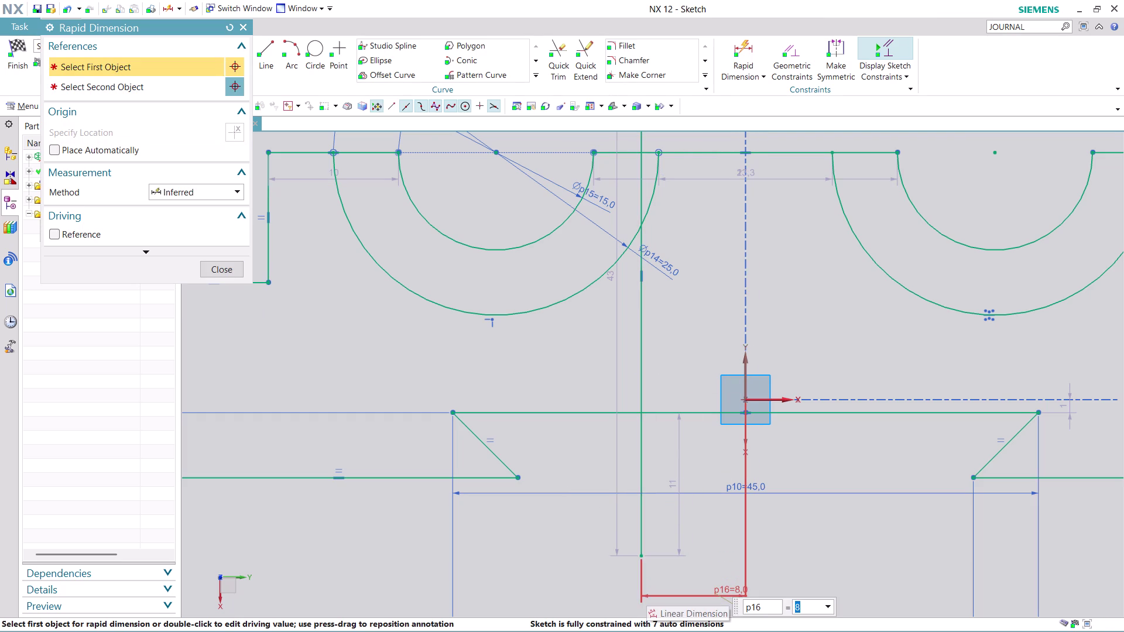
text(7.)
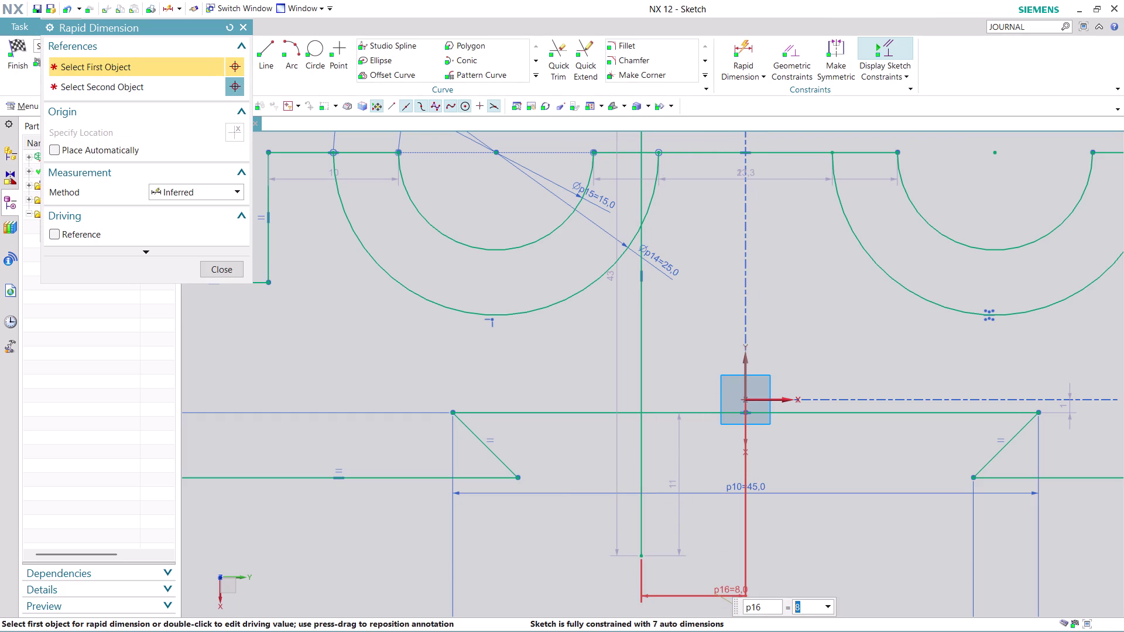
text(5)
key(Return)
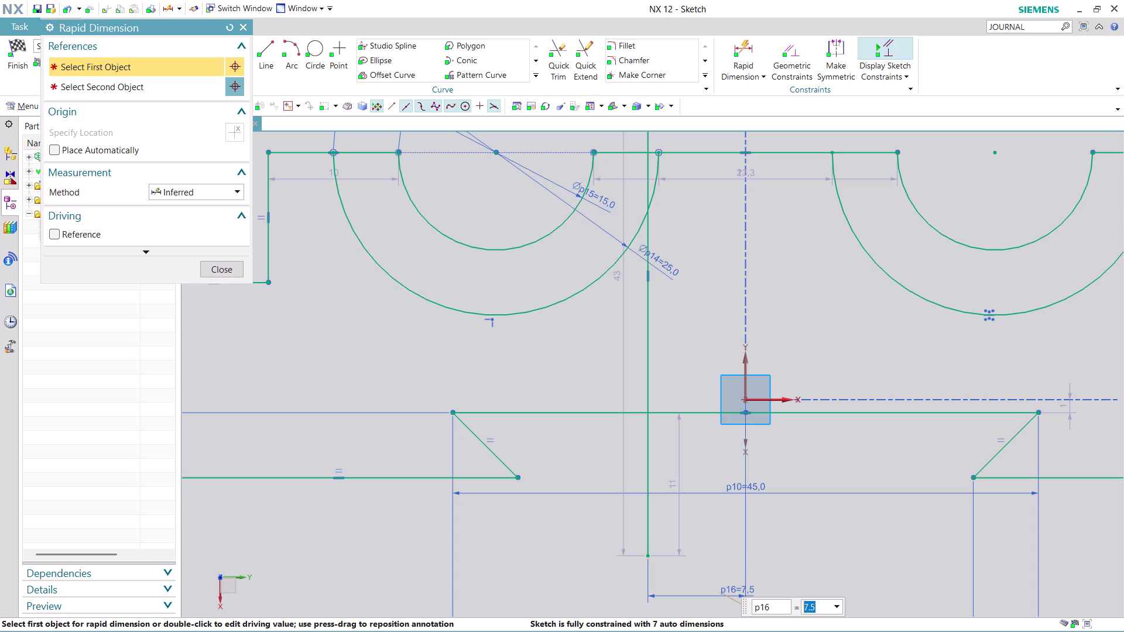
click(216, 267)
scroll(down, 3)
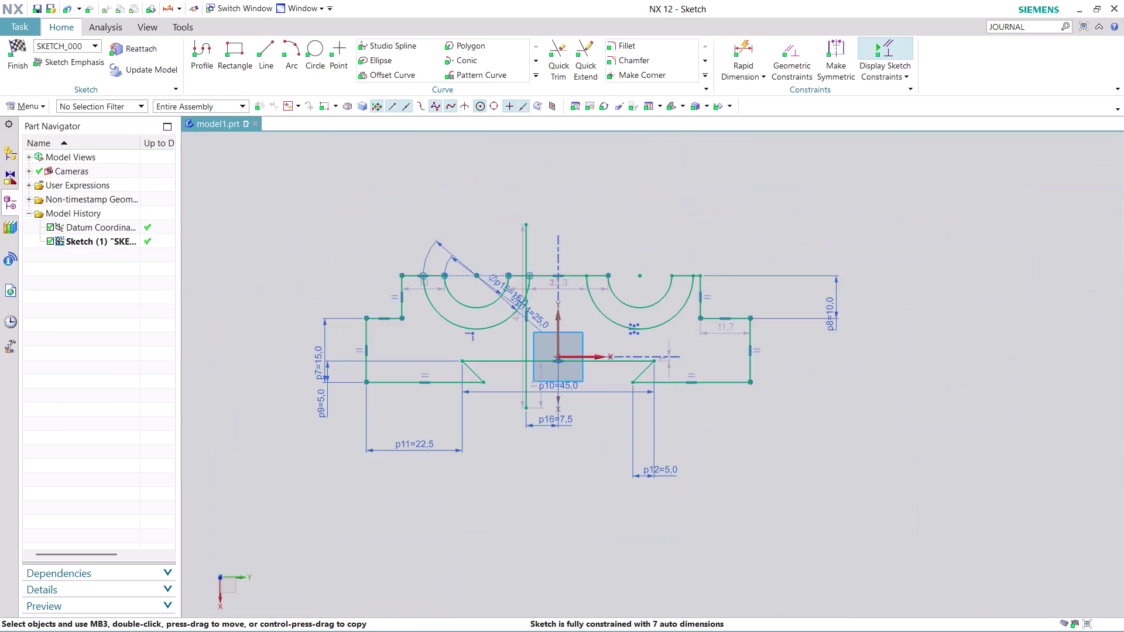
scroll(up, 3)
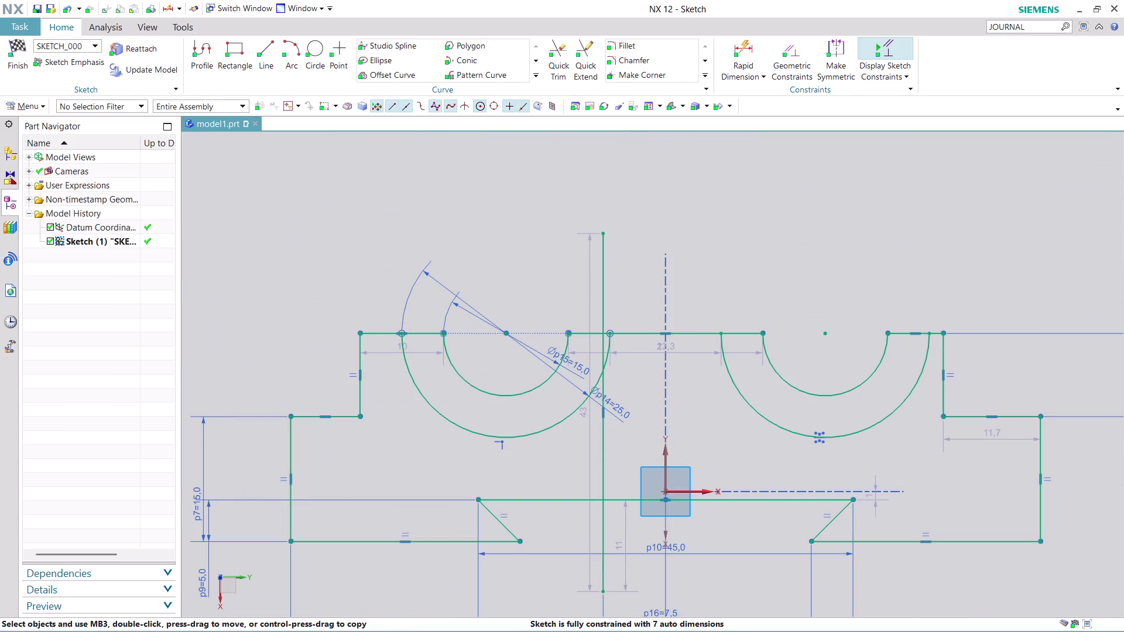